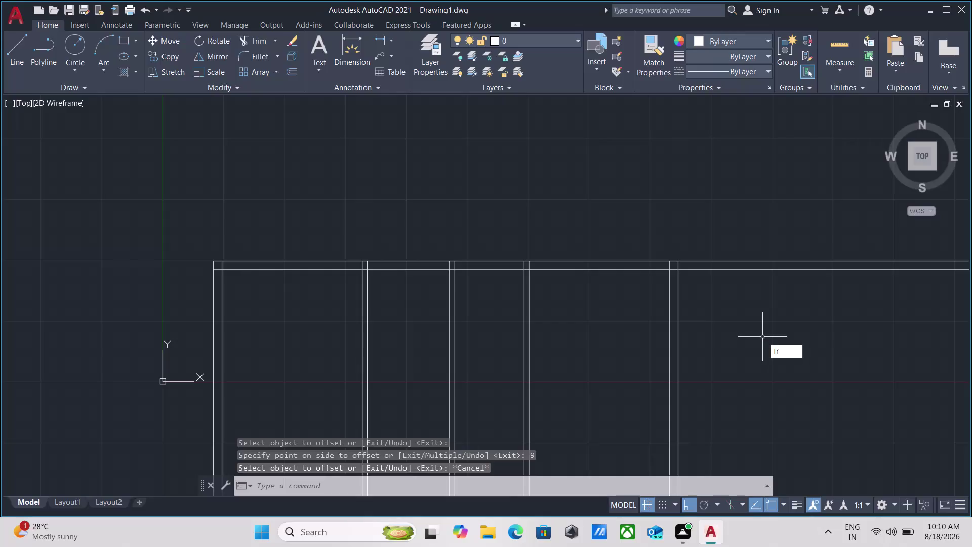
Finish the fence trim and pan to bring the whole plan into view.
key(Return)
click(769, 316)
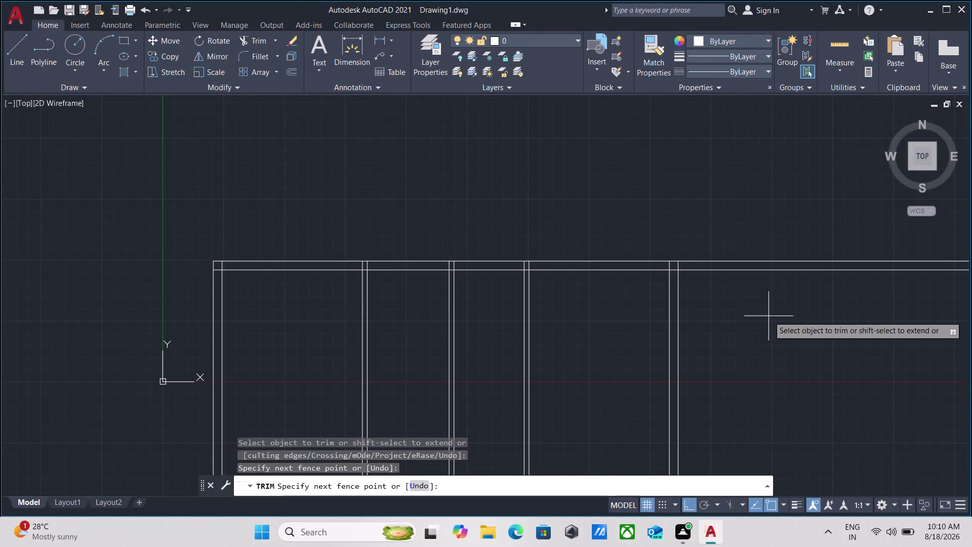
click(722, 194)
key(Escape)
scroll(up, 3)
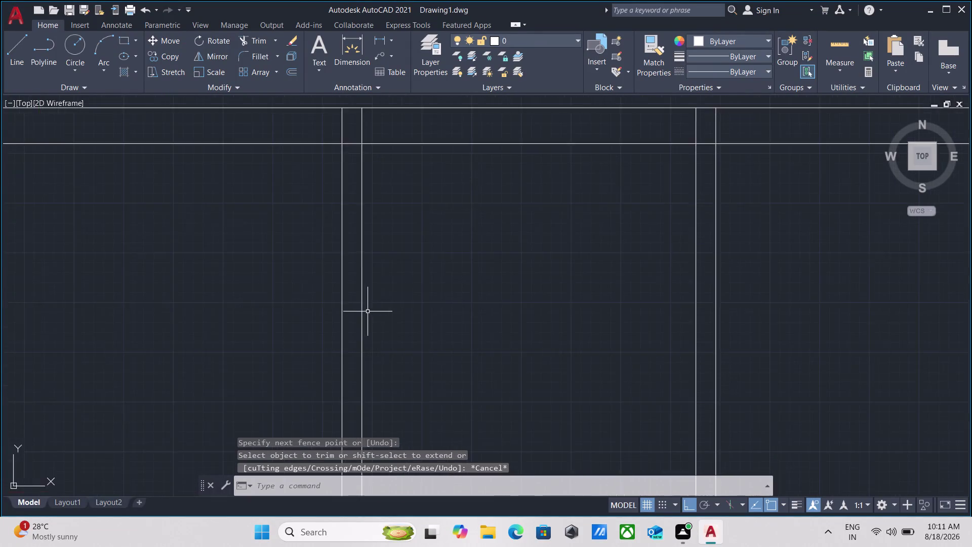
scroll(up, 3)
middle_drag(382, 299, 419, 366)
scroll(down, 3)
scroll(down, 3)
middle_click(427, 366)
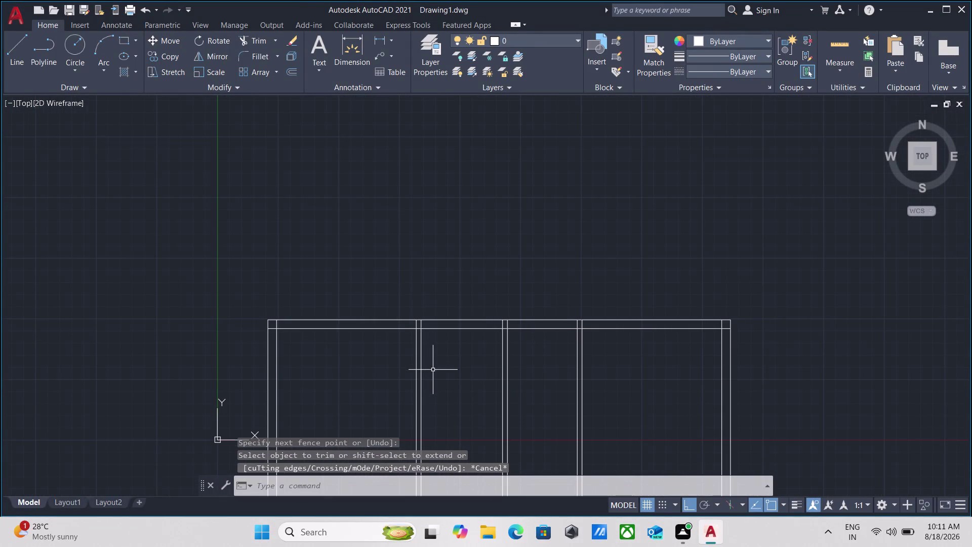
middle_drag(365, 367, 433, 377)
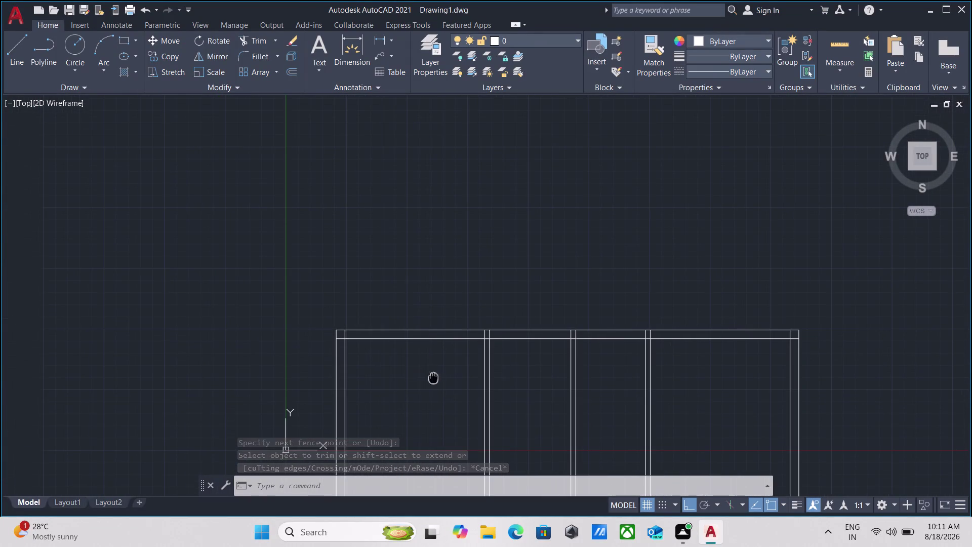
Start OFFSET with a distance from two points and pick the top inner wall line.
click(439, 354)
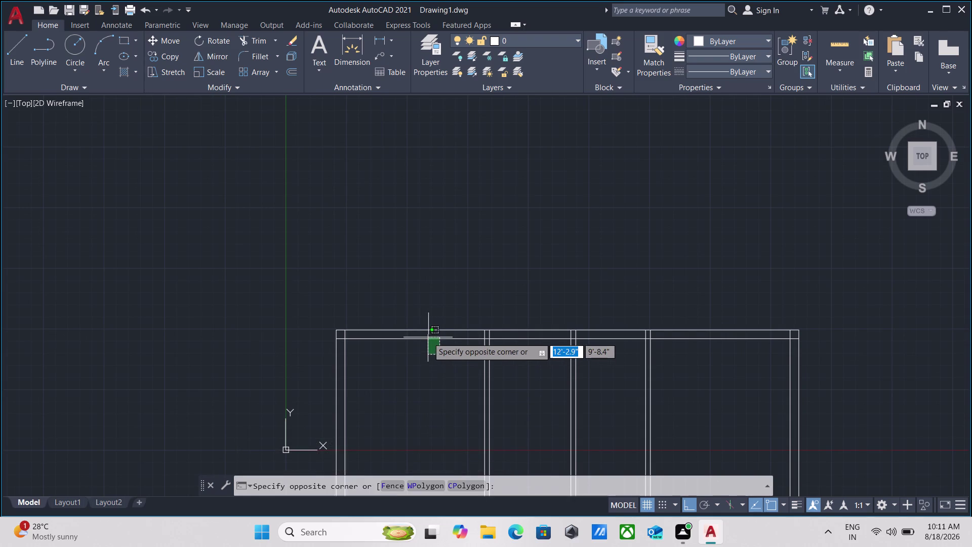
click(427, 335)
key(o)
key(Return)
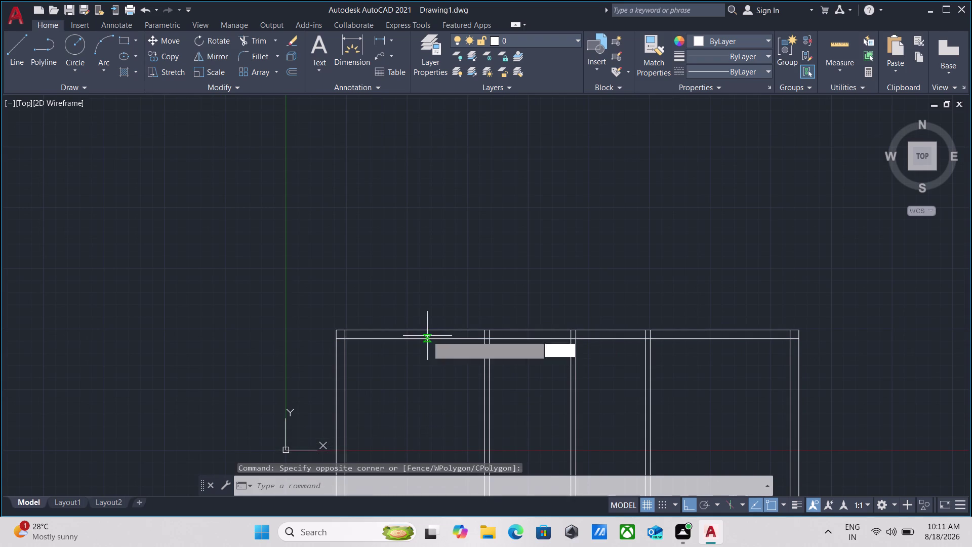
click(429, 341)
click(428, 394)
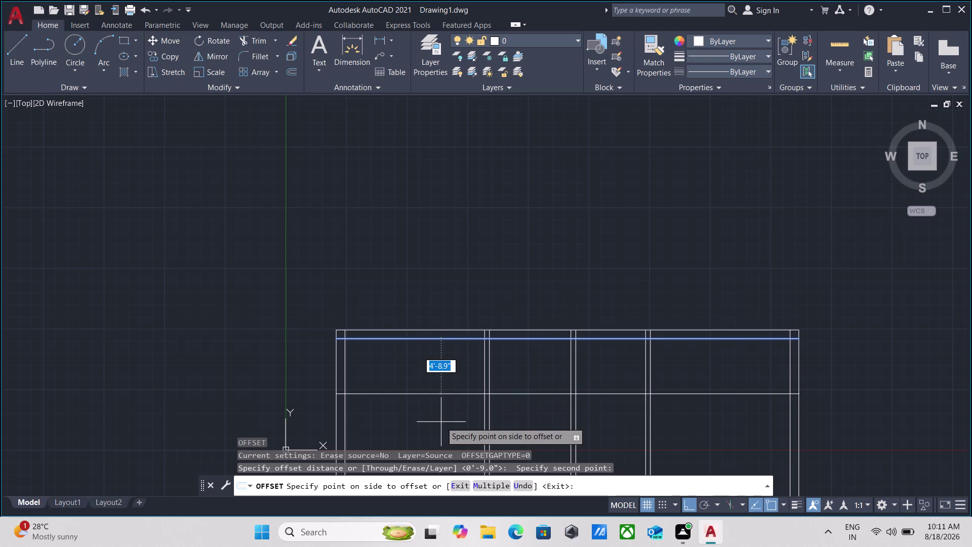
Copy the top wall line 10' downward as the first cross-wall line.
key(1)
text(0')
key(Return)
scroll(down, 3)
middle_drag(444, 400, 436, 278)
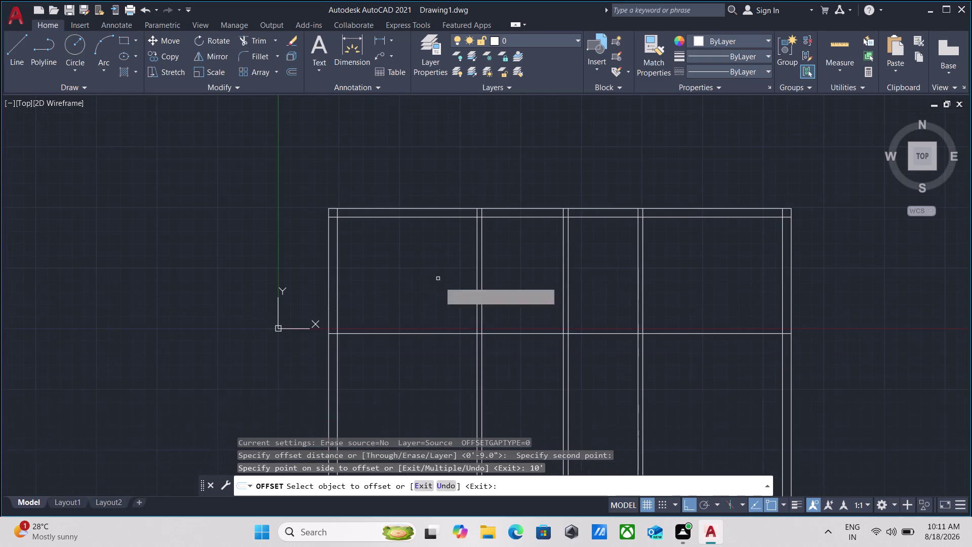
Offset the new cross-wall line by 5 to form its second face.
click(439, 334)
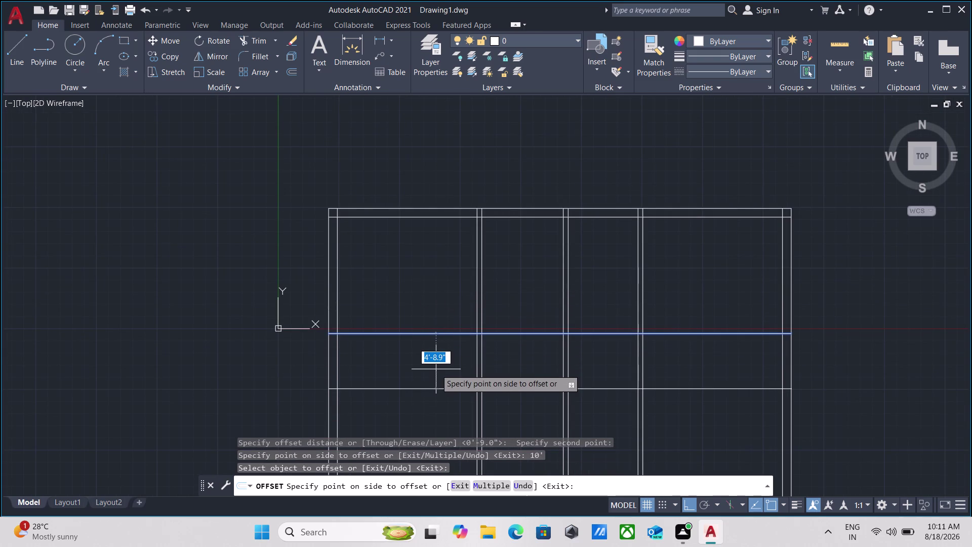
key(5)
key(Return)
scroll(up, 3)
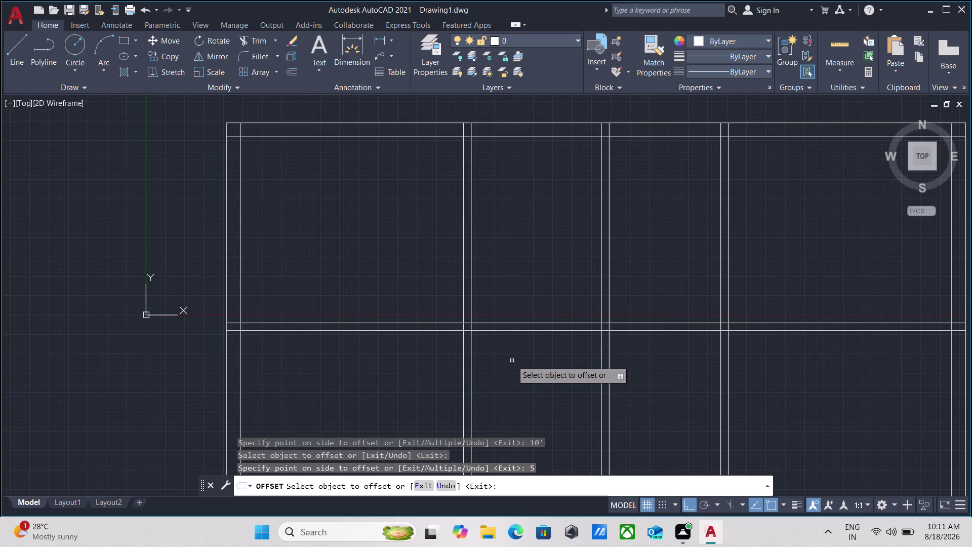
scroll(down, 3)
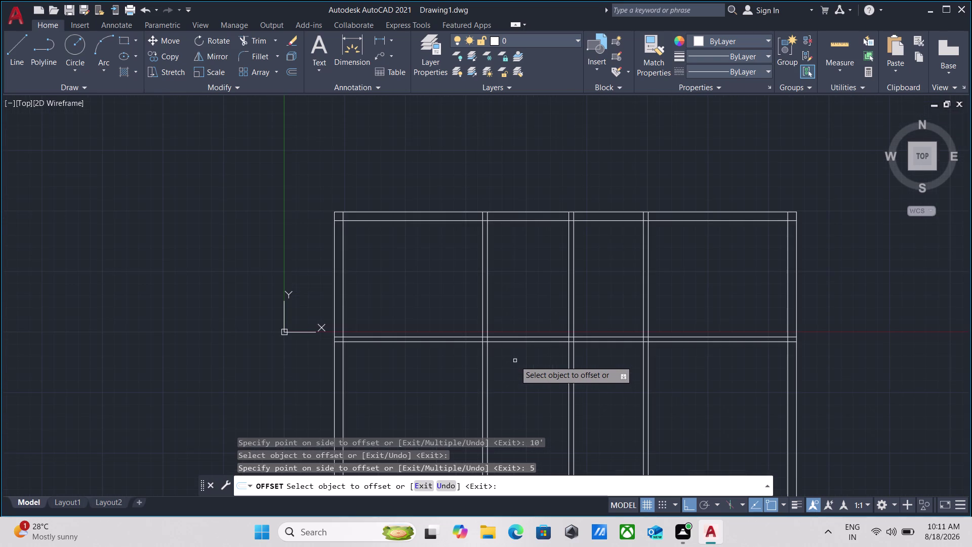
middle_drag(515, 360, 470, 348)
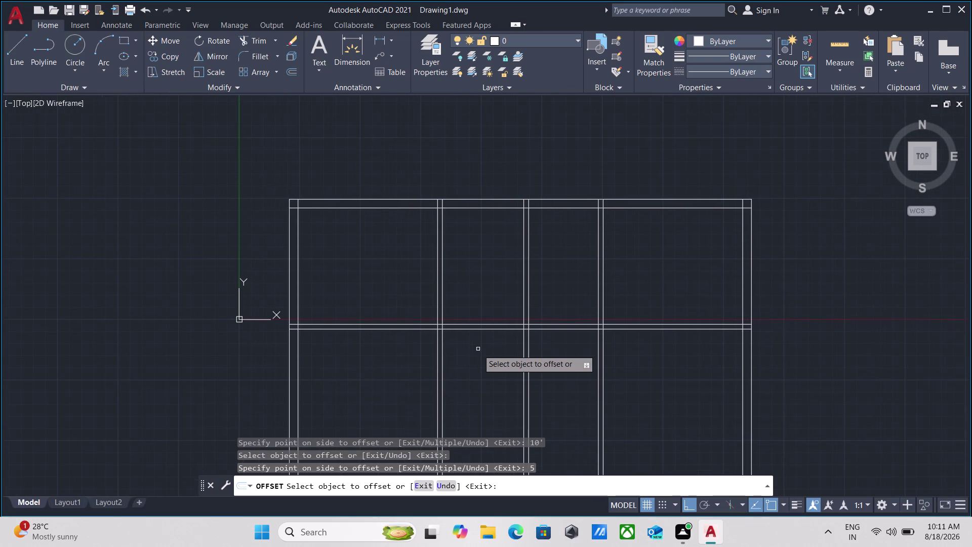
scroll(up, 3)
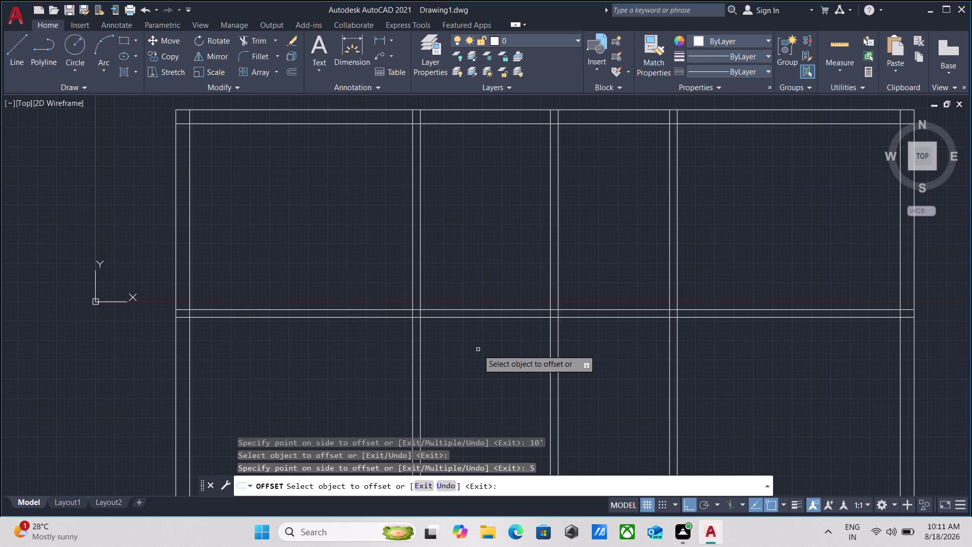
scroll(down, 3)
scroll(up, 3)
middle_click(478, 350)
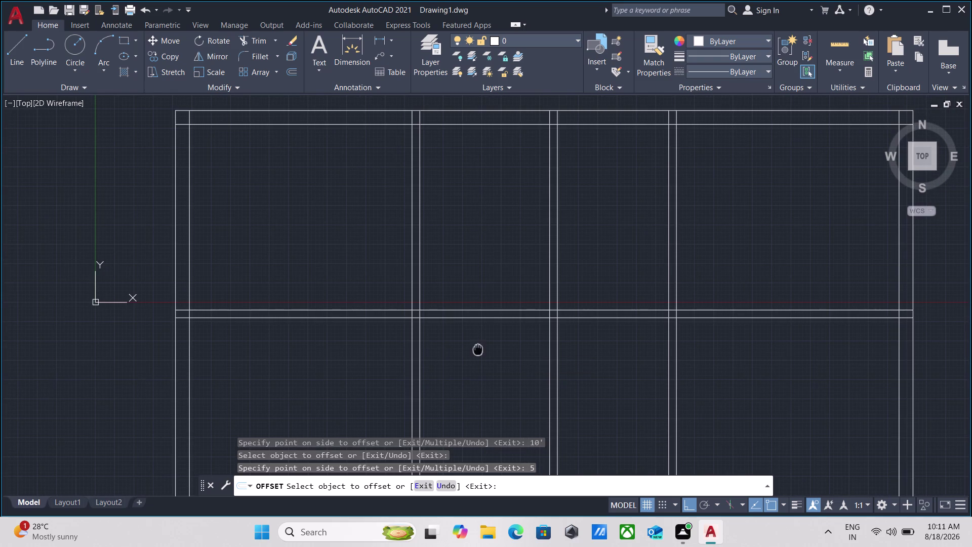
scroll(down, 3)
key(Escape)
Fence-trim the cross-wall lines out of the middle bay with TR.
middle_drag(478, 348, 453, 368)
scroll(up, 3)
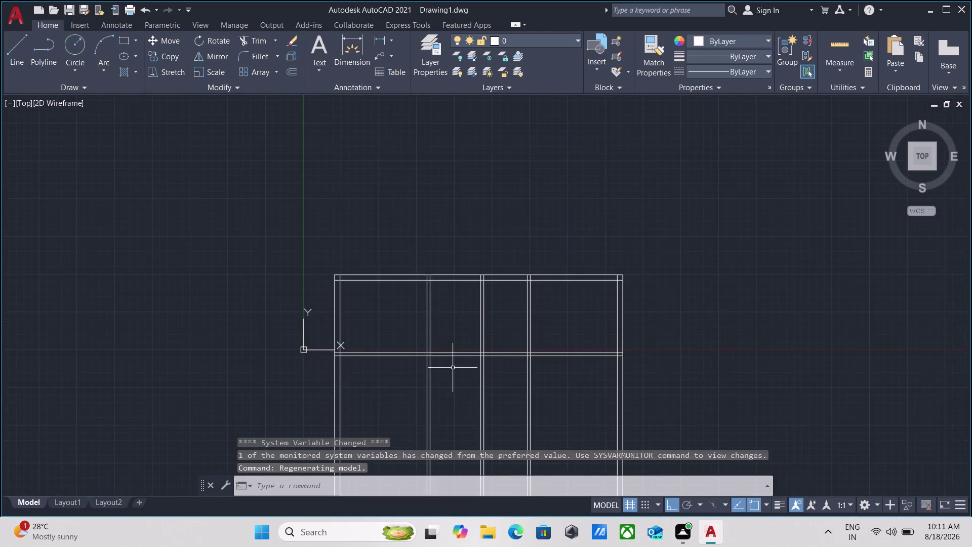
scroll(up, 3)
middle_drag(453, 367, 447, 351)
text(tr)
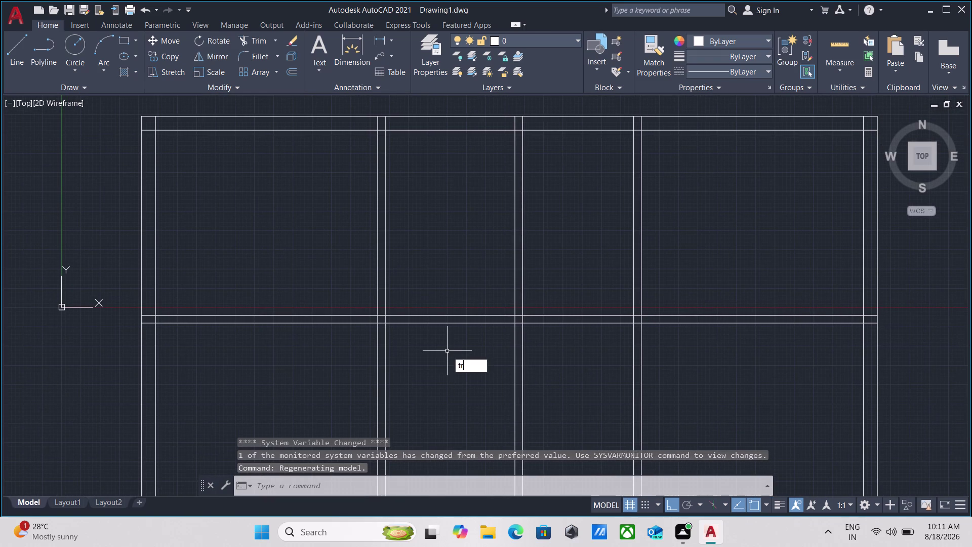
key(Return)
click(447, 351)
click(434, 265)
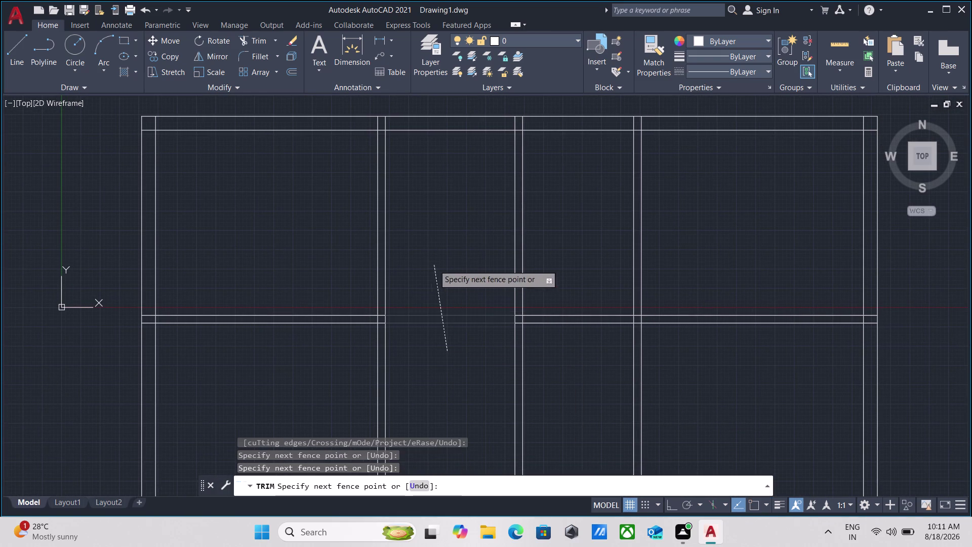
key(Escape)
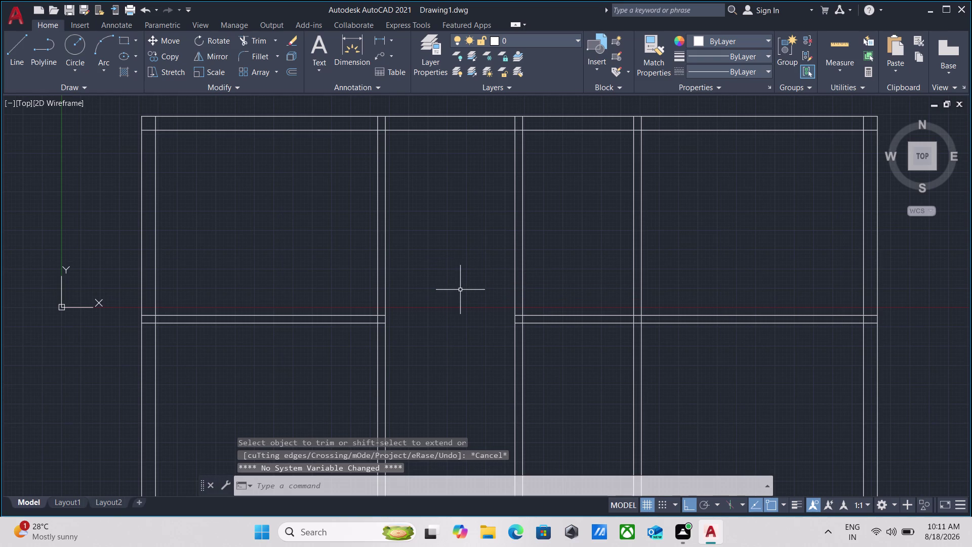
Select the right cross-wall segment and view its right-click options.
middle_drag(461, 289, 459, 308)
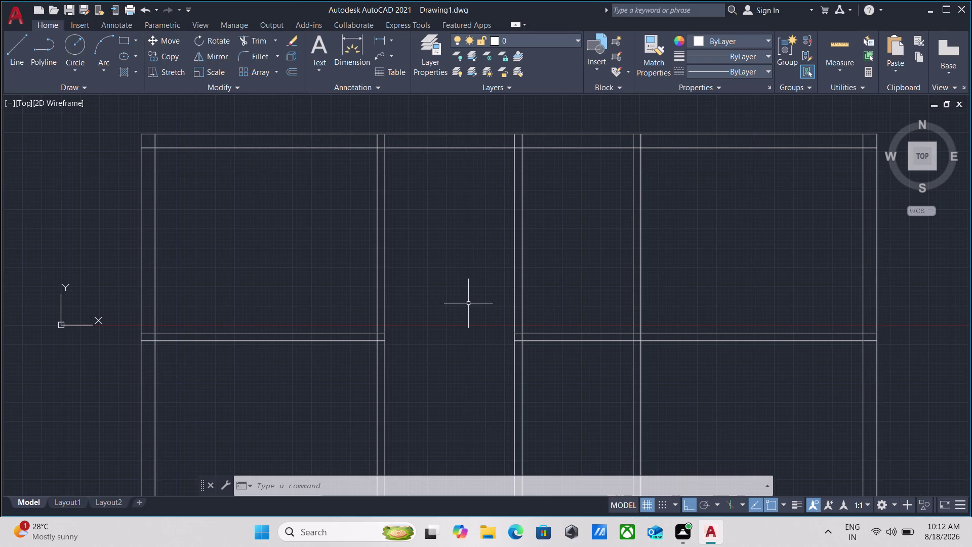
middle_drag(474, 303, 476, 315)
drag(609, 379, 603, 374)
click(575, 301)
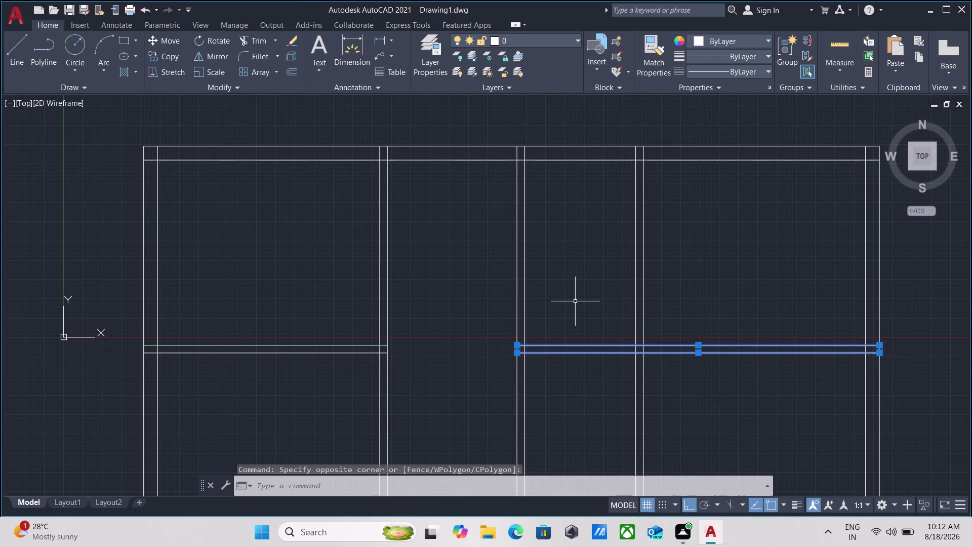
right_click(575, 301)
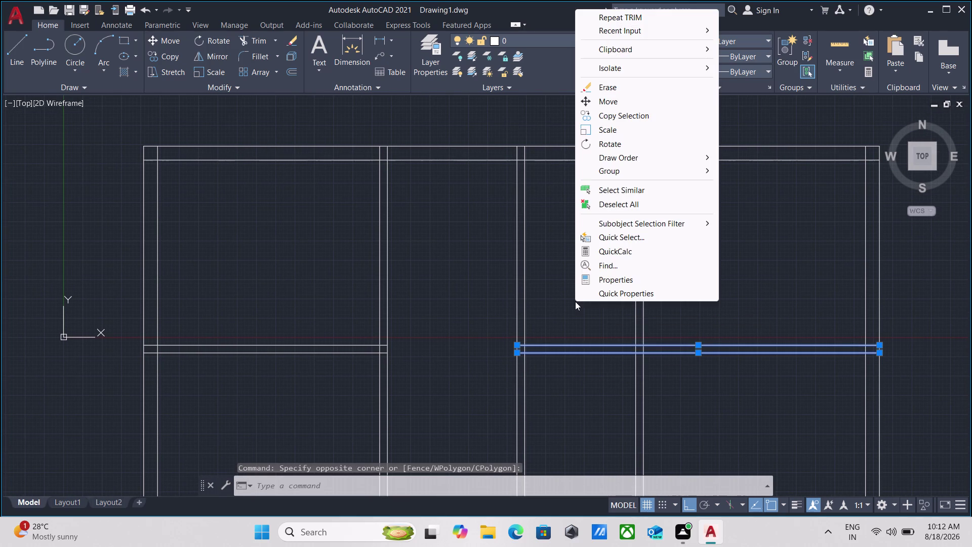
key(Escape)
scroll(up, 3)
key(Escape)
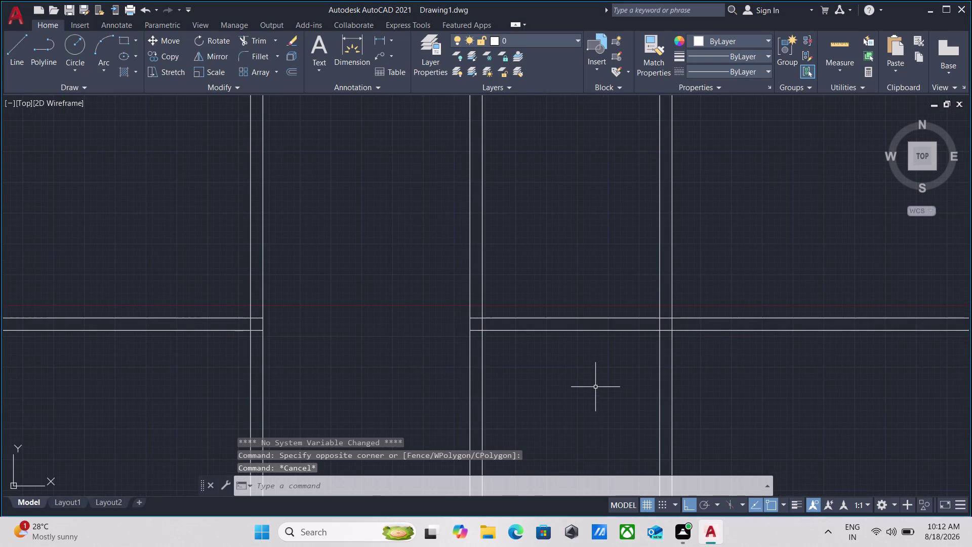
Fence-trim lines across the right portion of the cross wall.
text(tr)
key(Return)
click(596, 371)
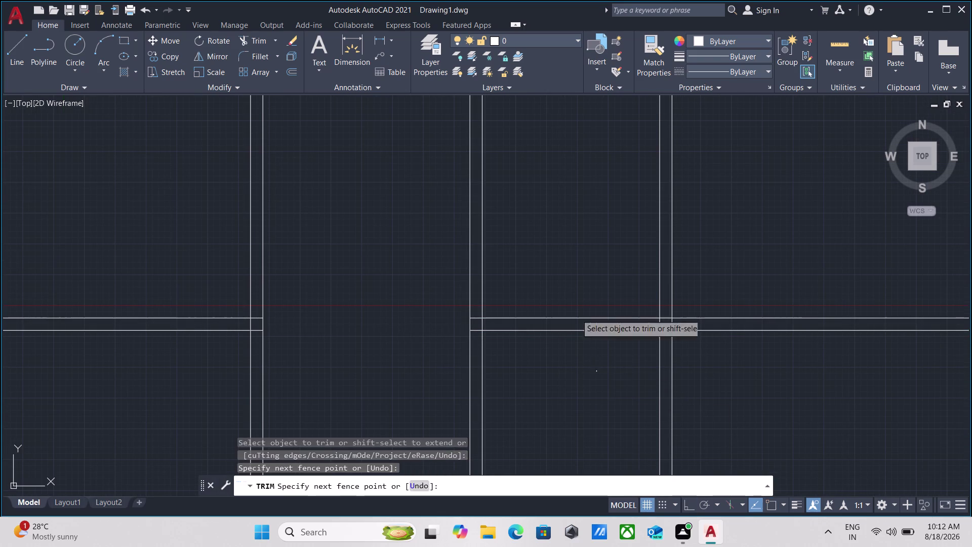
click(569, 254)
key(Escape)
Trim the leftover vertical lines at the cross-wall junction, then view the full plan.
scroll(up, 3)
middle_drag(493, 341, 539, 347)
text(tr)
key(Return)
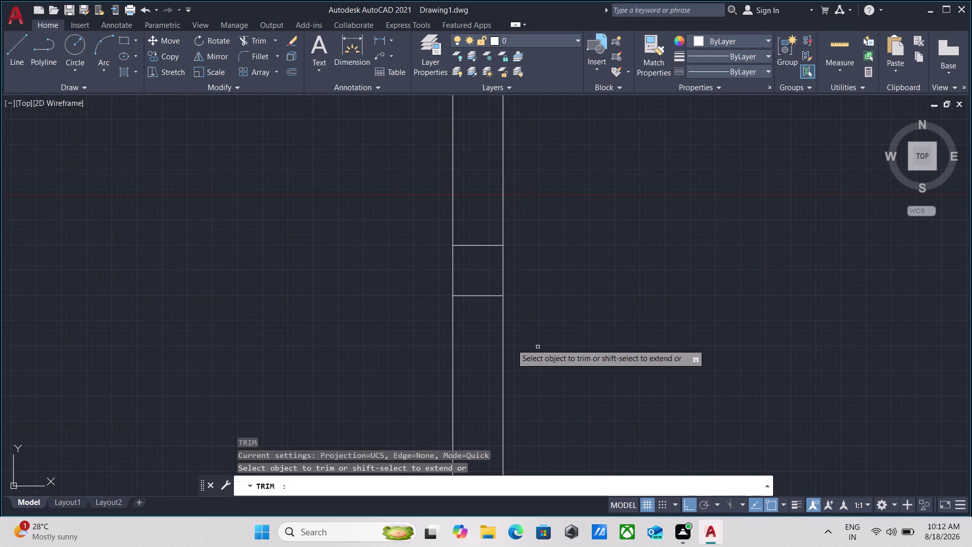
click(479, 299)
click(472, 212)
key(Escape)
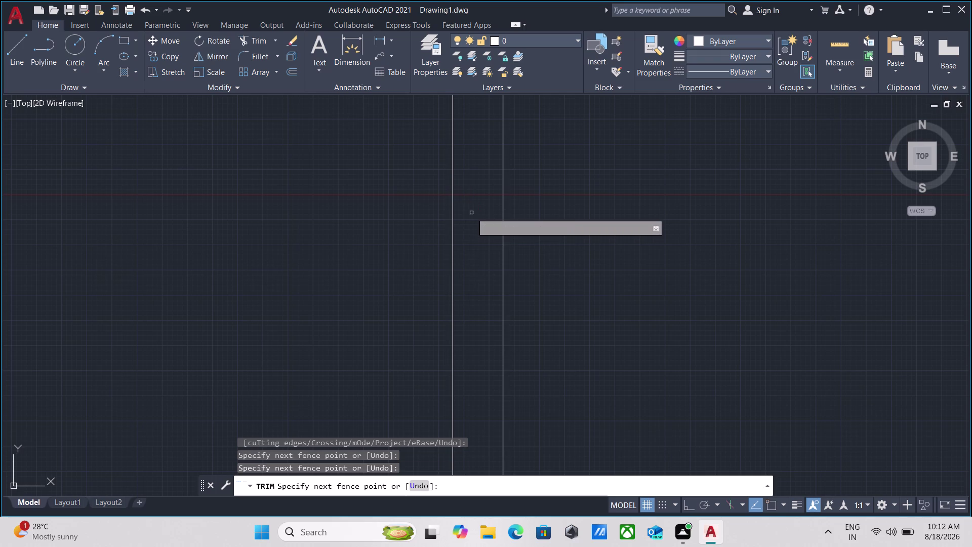
scroll(down, 3)
scroll(down, 3)
middle_drag(294, 250, 309, 308)
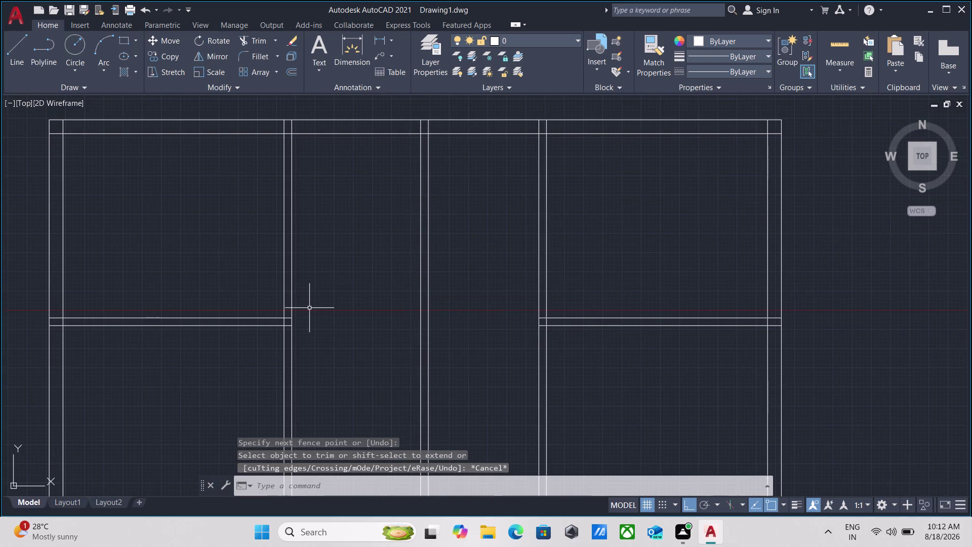
key(l)
key(Return)
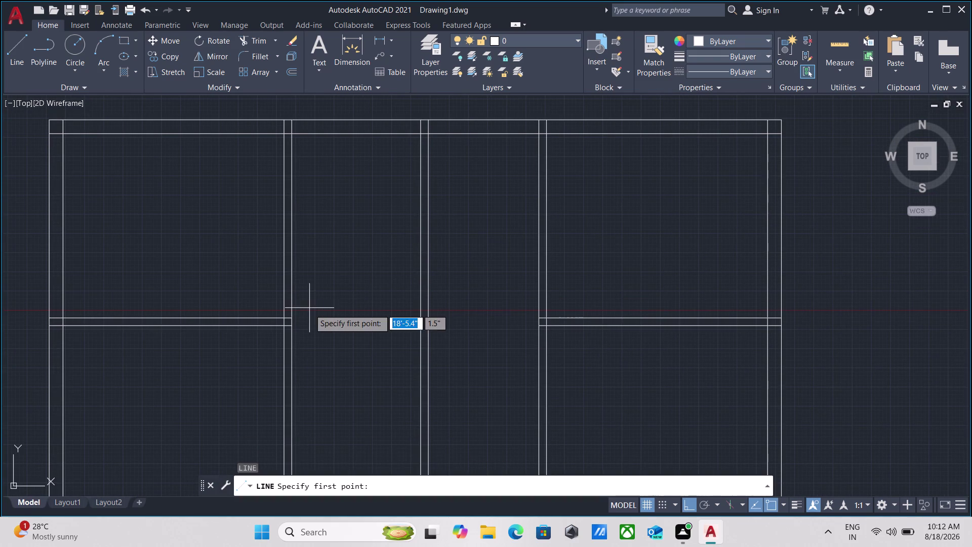
Draw a 3' step line from the left wall corner into the stairwell.
scroll(up, 3)
click(276, 320)
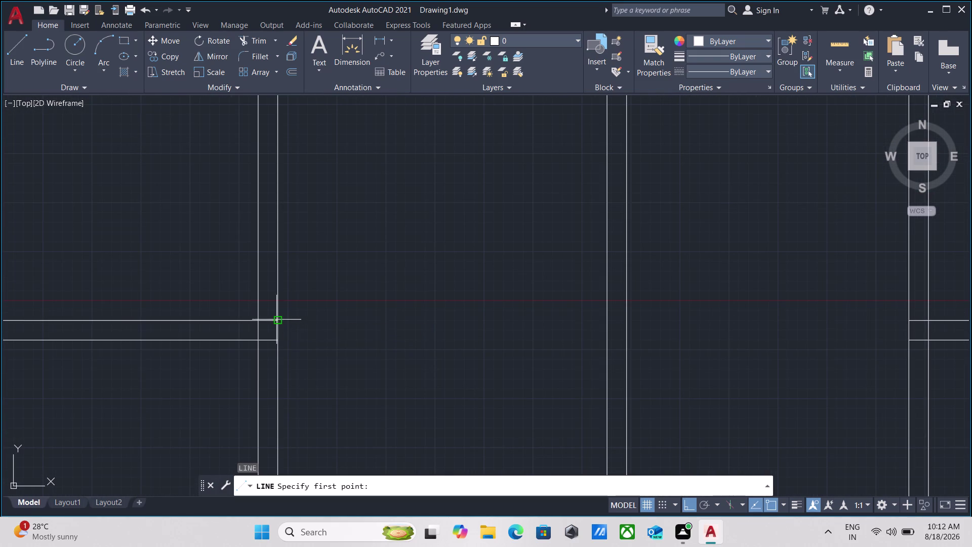
key(3)
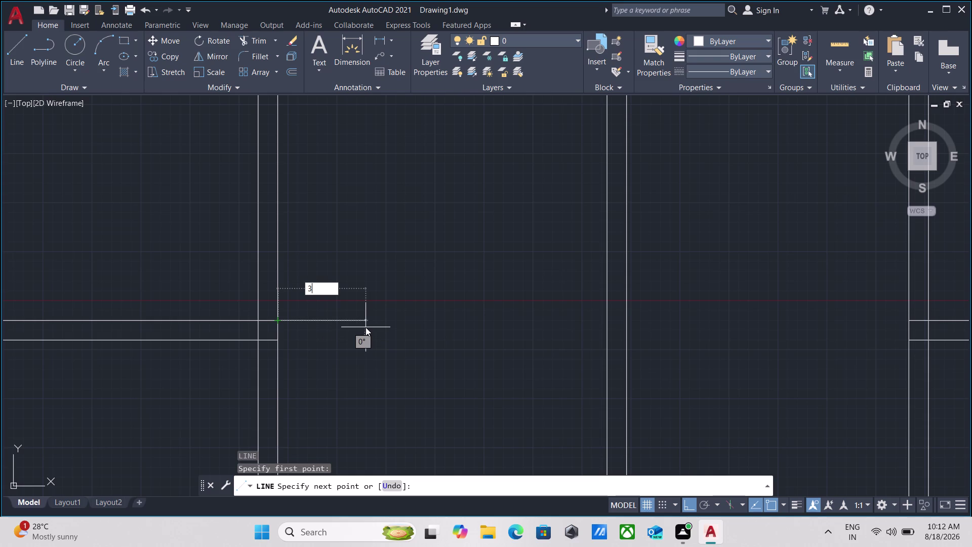
key(apostrophe)
key(Return)
key(Escape)
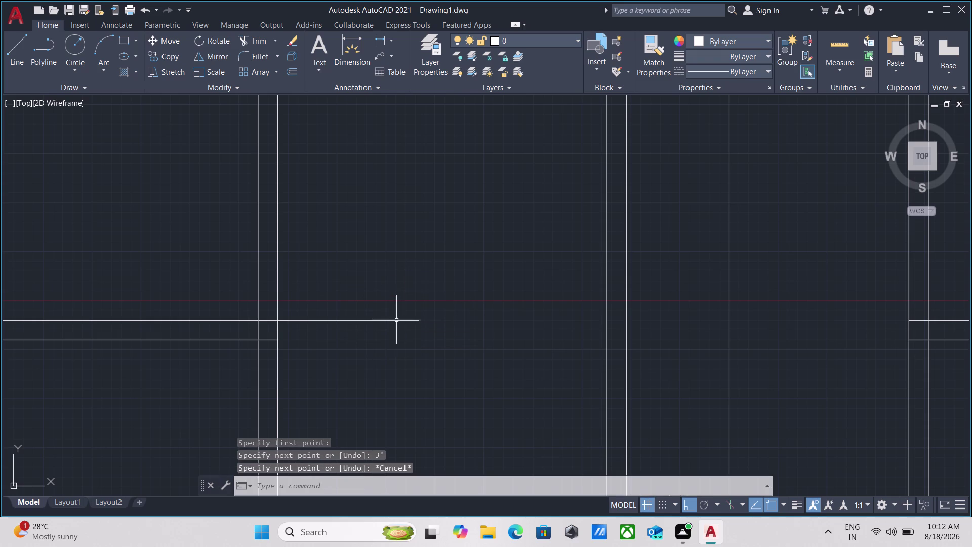
Draw a matching 3' step line from the right wall toward the gap.
key(l)
key(Return)
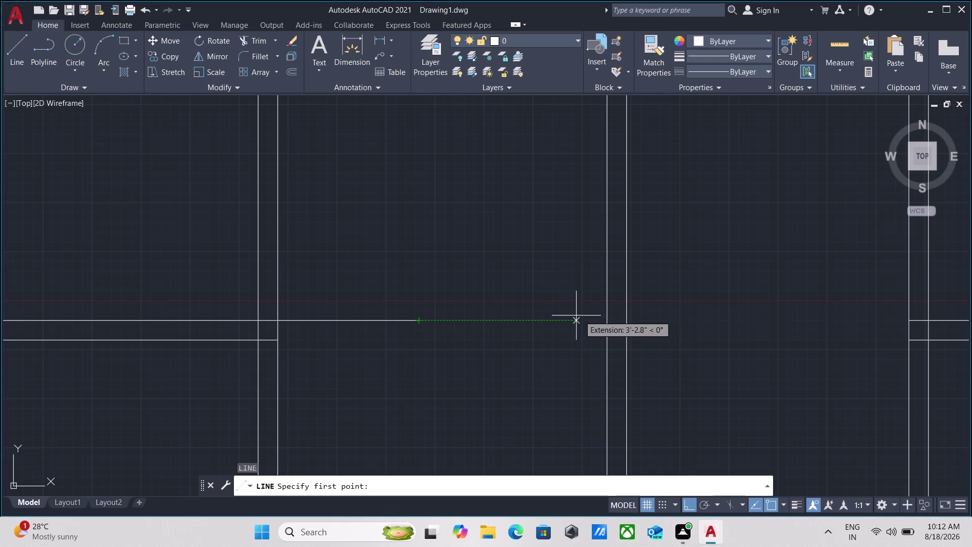
click(609, 321)
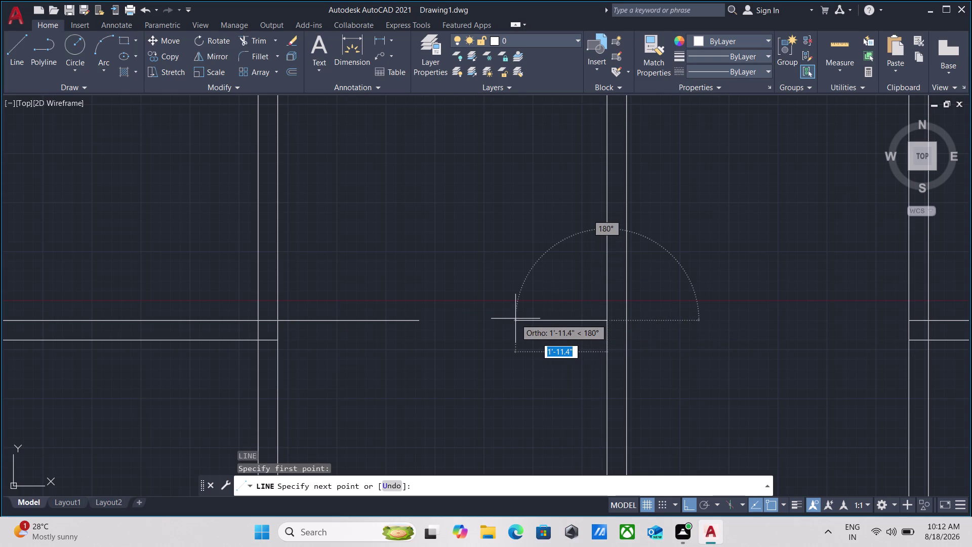
text(3')
key(Return)
key(Escape)
scroll(down, 3)
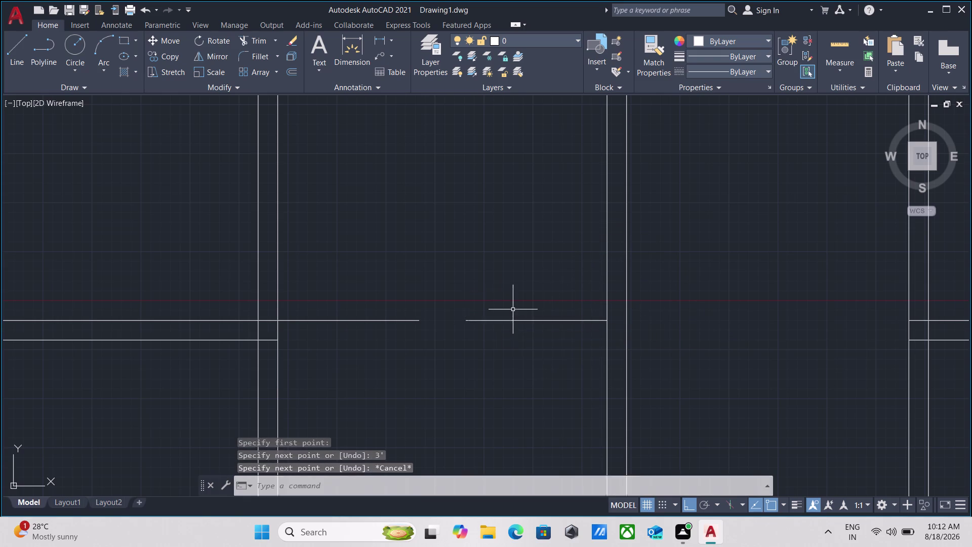
scroll(down, 3)
middle_drag(489, 334, 484, 363)
drag(504, 363, 501, 359)
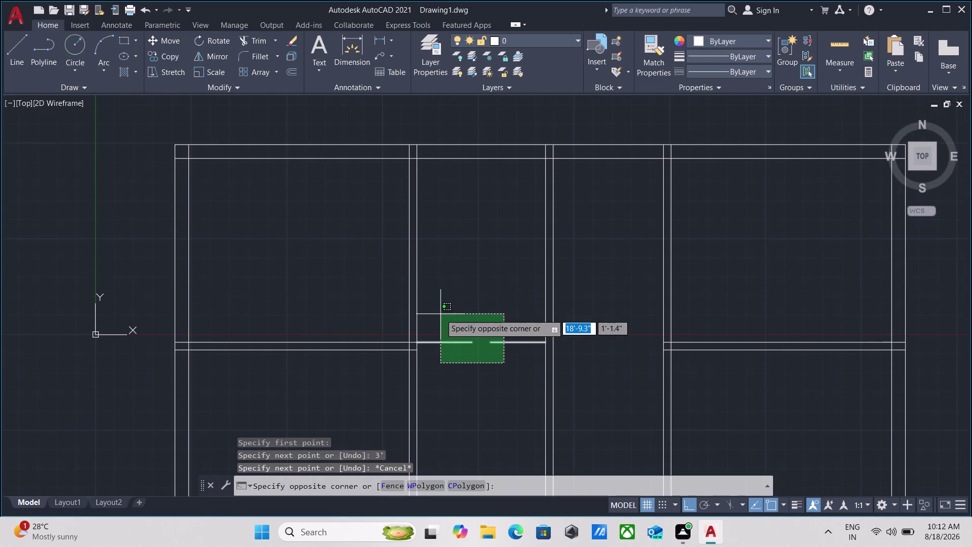
Copy the two step lines as an array of 10 items at 10" spacing.
click(441, 314)
text(co)
key(Return)
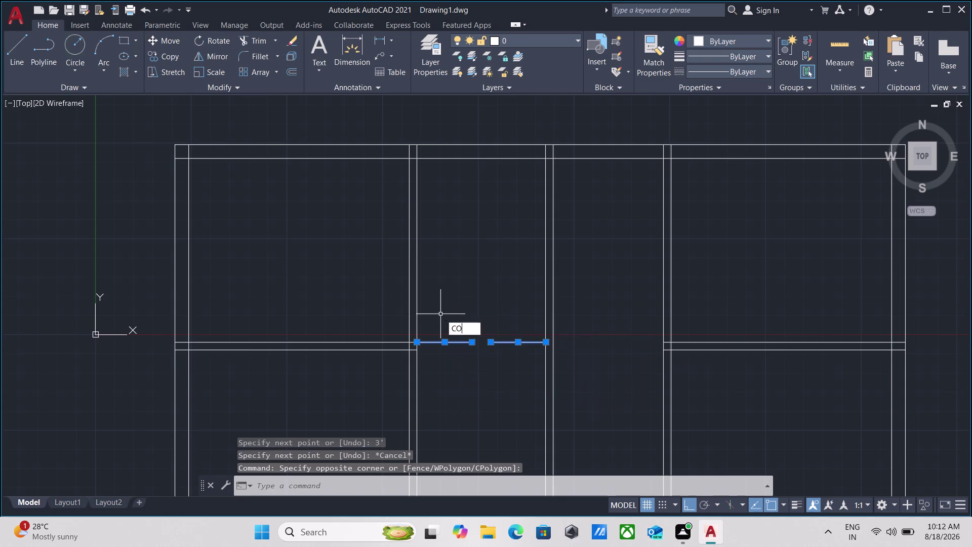
click(444, 343)
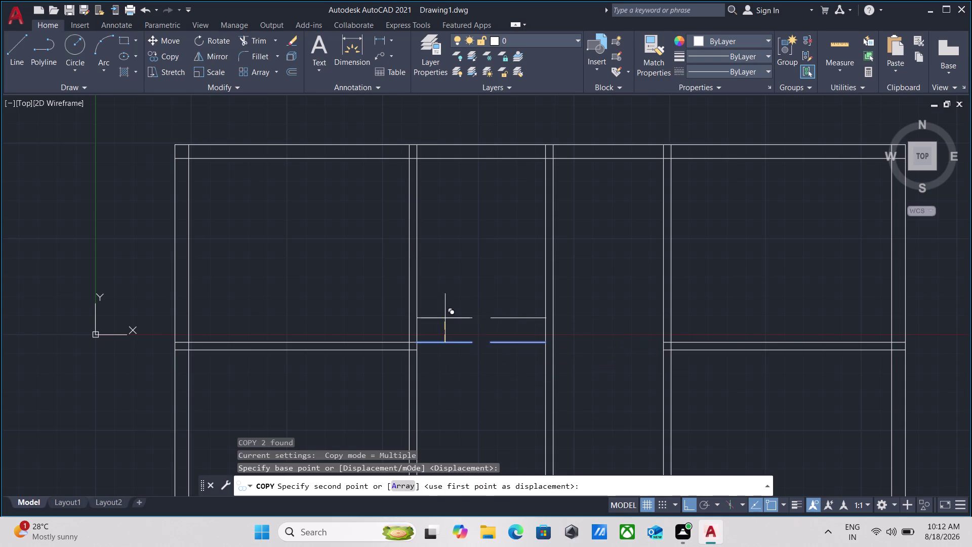
key(a)
key(Return)
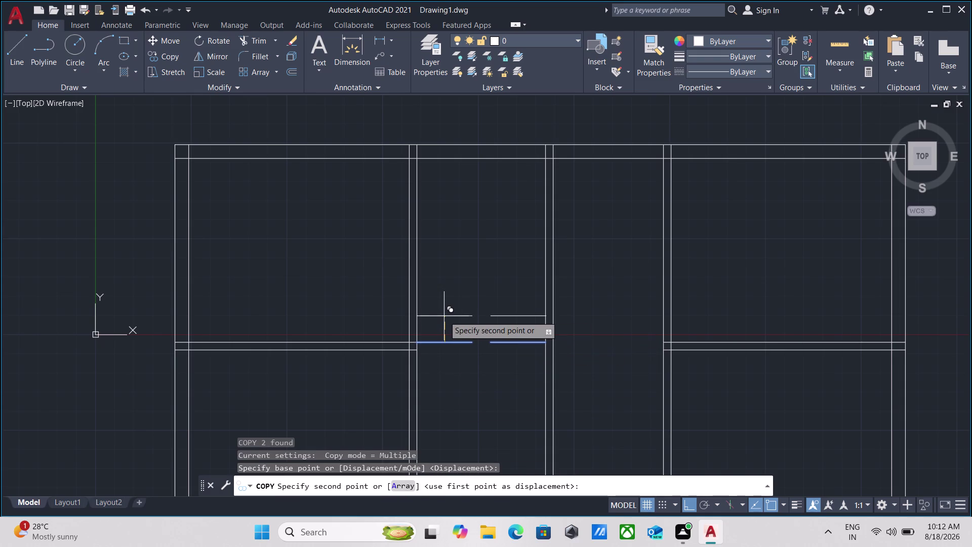
text(10)
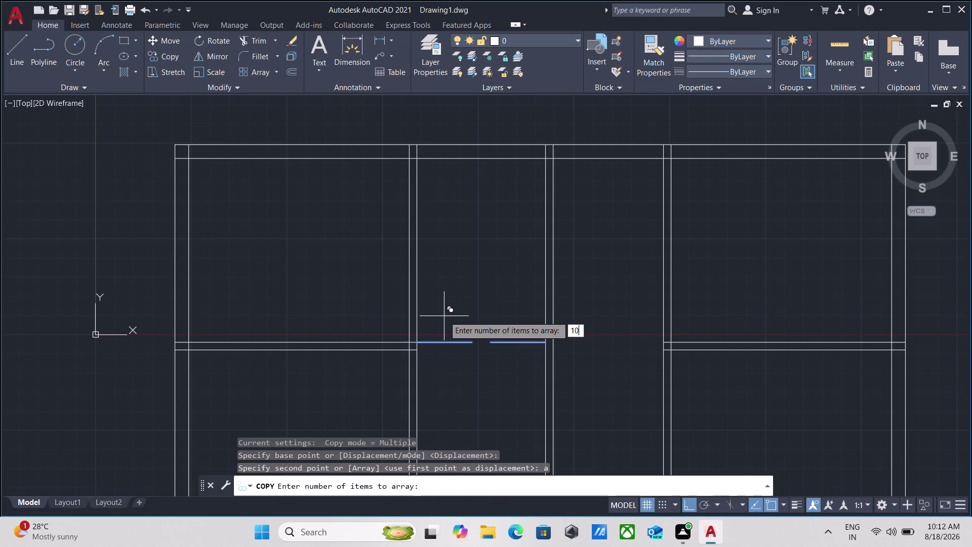
key(Return)
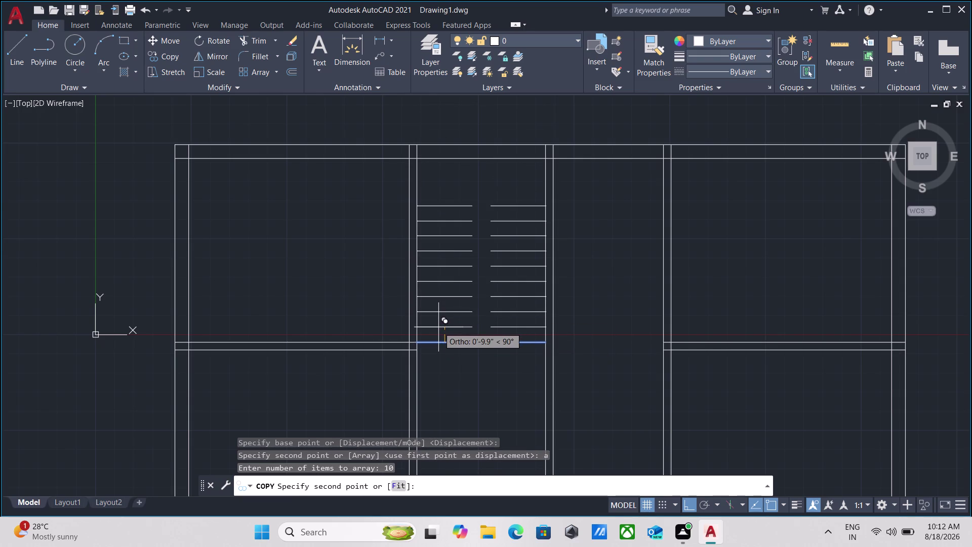
text(10)
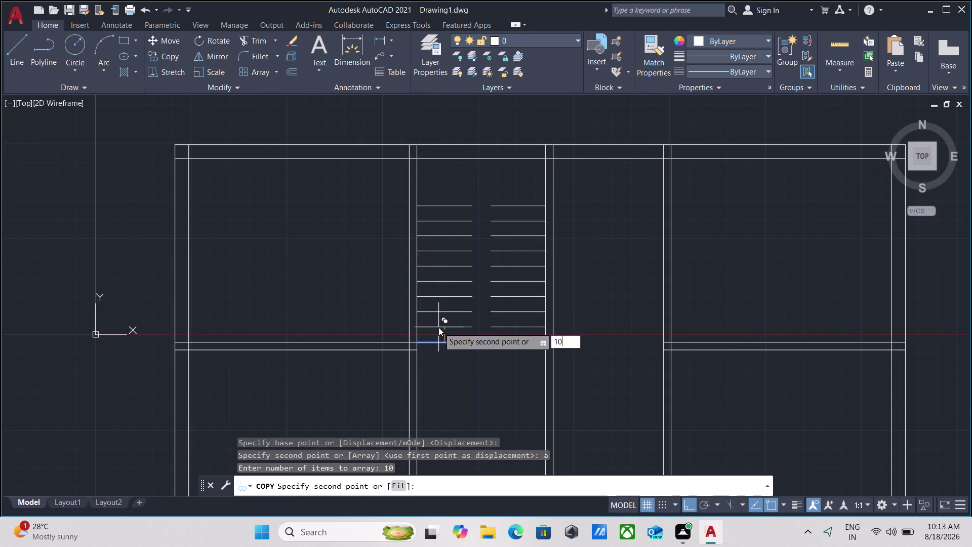
key(shift+quotedbl)
key(Return)
key(Escape)
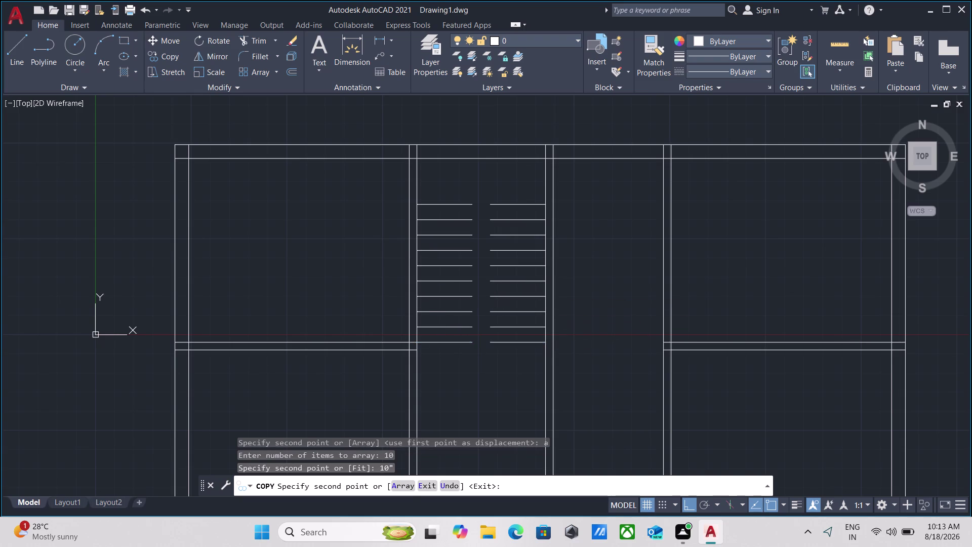
Outline the narrow rectangular gap between the two stair flights with lines.
scroll(up, 3)
middle_drag(472, 247, 469, 252)
scroll(down, 3)
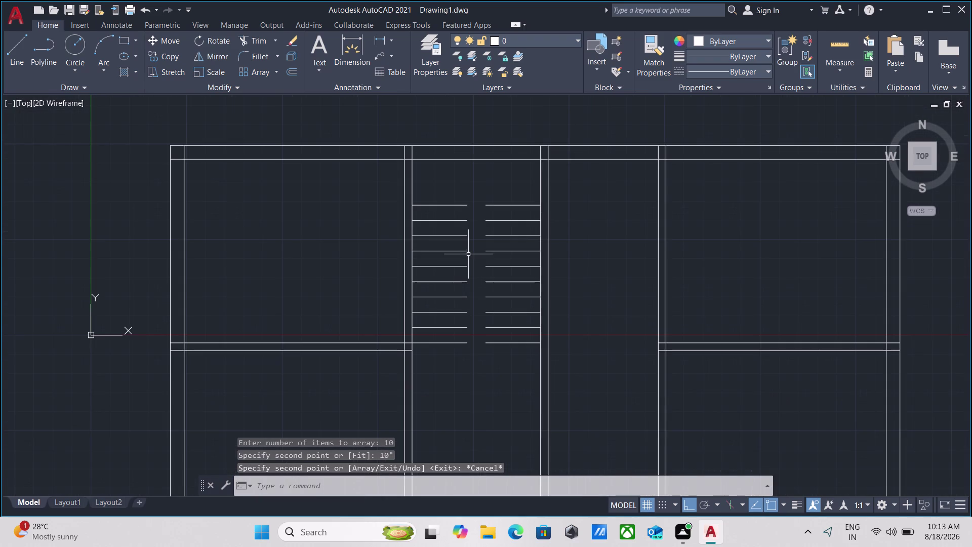
scroll(up, 3)
key(l)
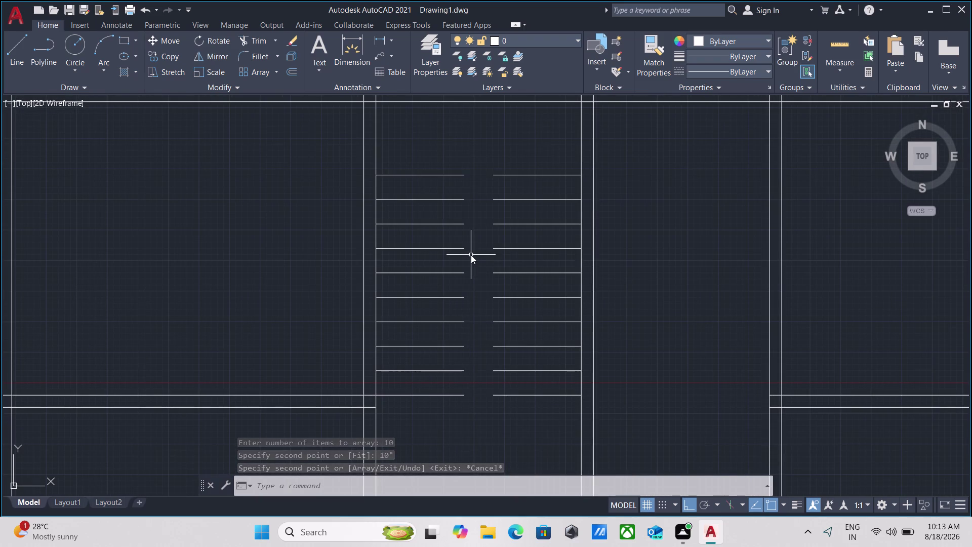
key(Return)
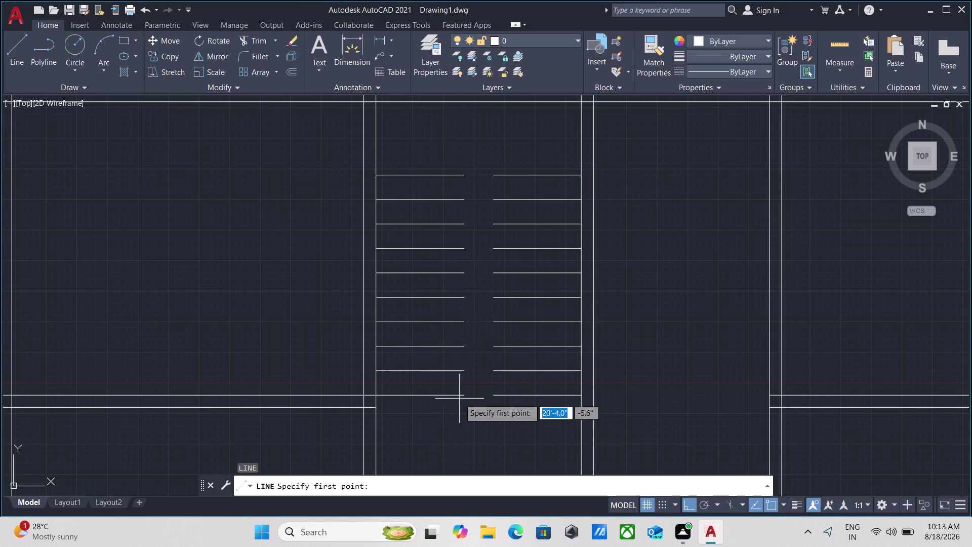
click(465, 399)
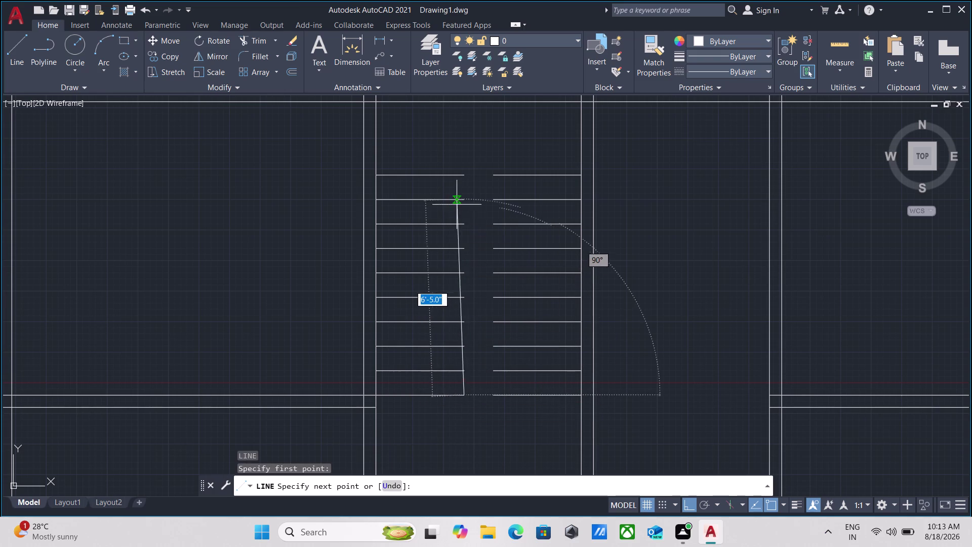
click(466, 174)
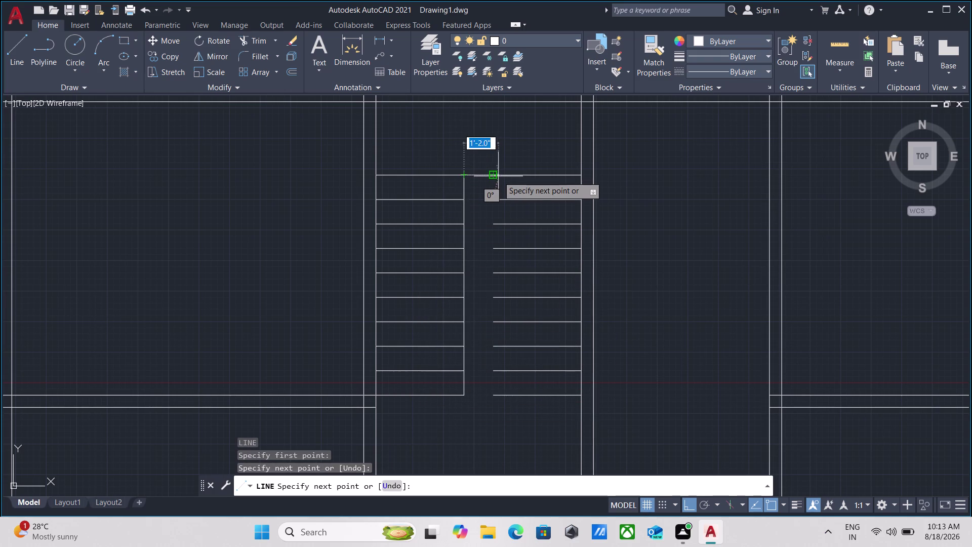
click(493, 177)
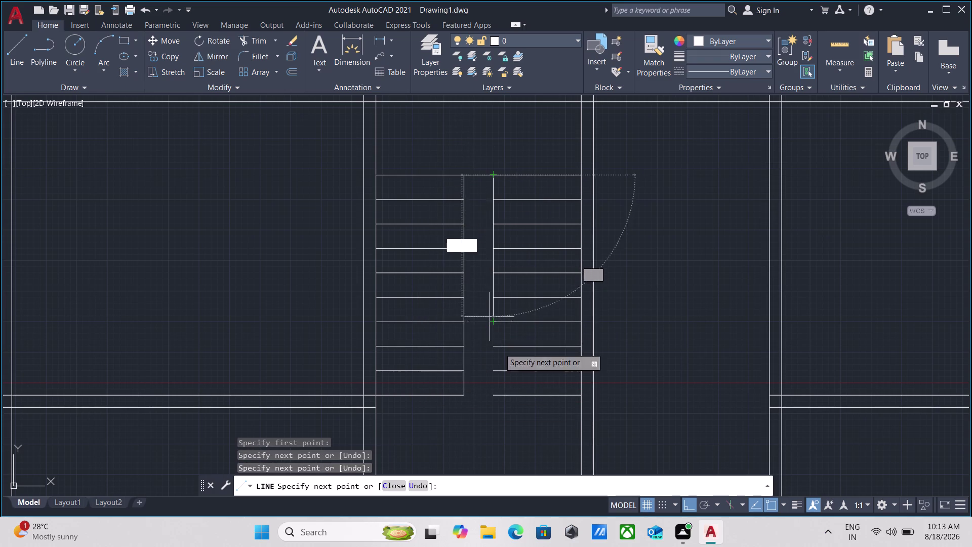
click(493, 397)
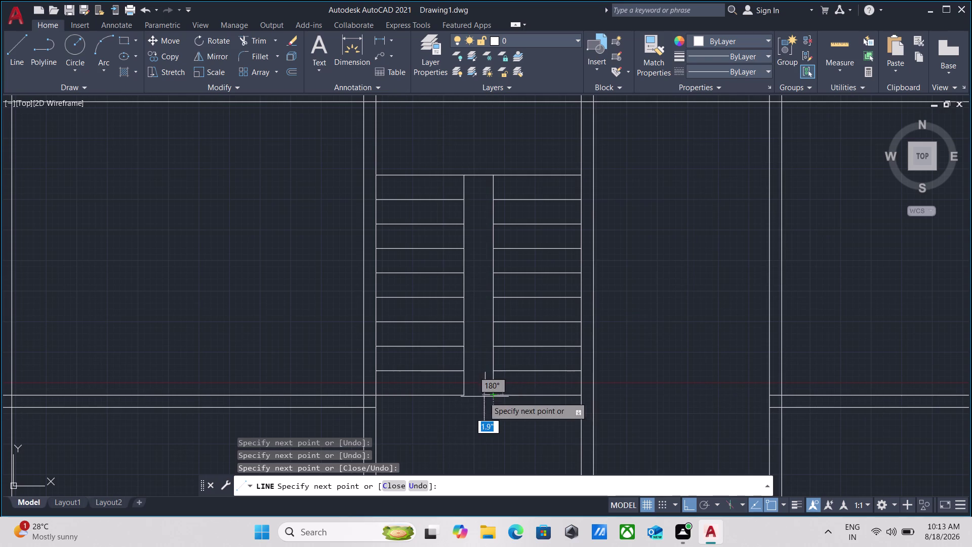
click(468, 396)
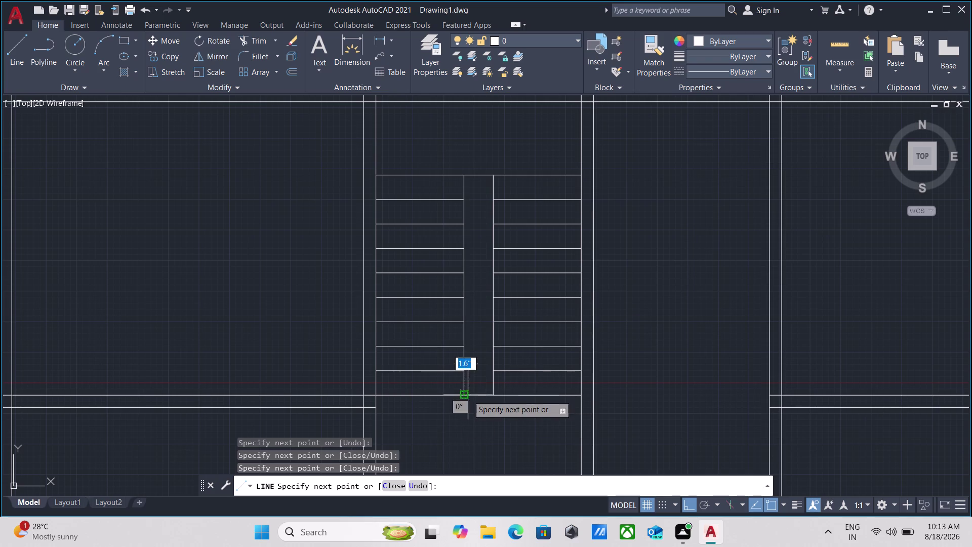
key(Escape)
scroll(down, 3)
scroll(down, 3)
middle_click(527, 363)
scroll(up, 3)
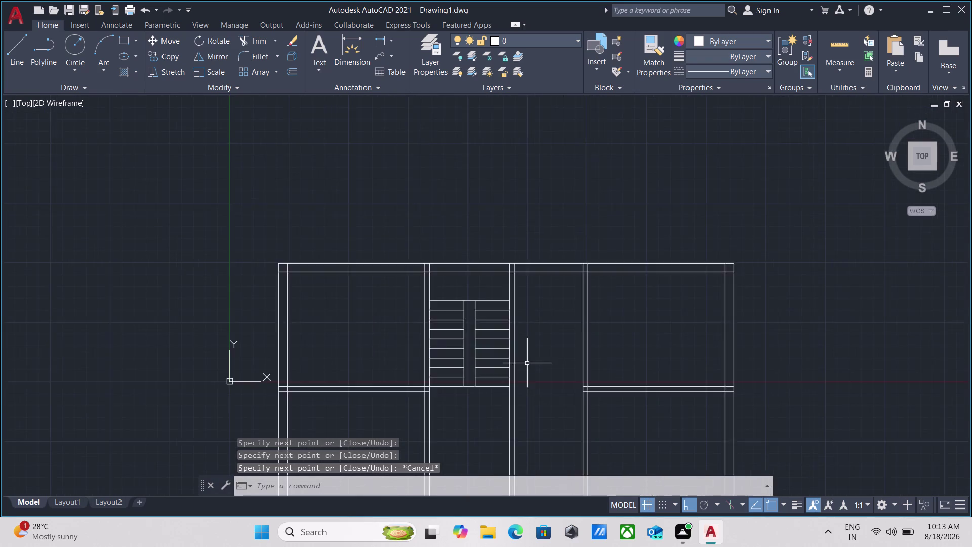
Trim the wall lines at the upper wall junction with a fence.
scroll(down, 3)
middle_drag(557, 356, 524, 353)
scroll(up, 3)
scroll(up, 3)
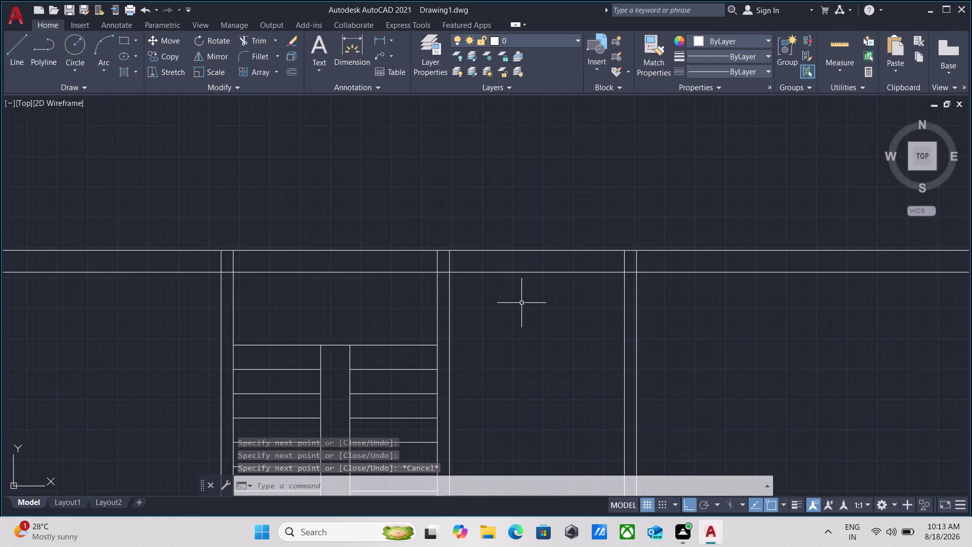
scroll(up, 3)
middle_drag(510, 291, 523, 322)
scroll(down, 3)
middle_click(524, 322)
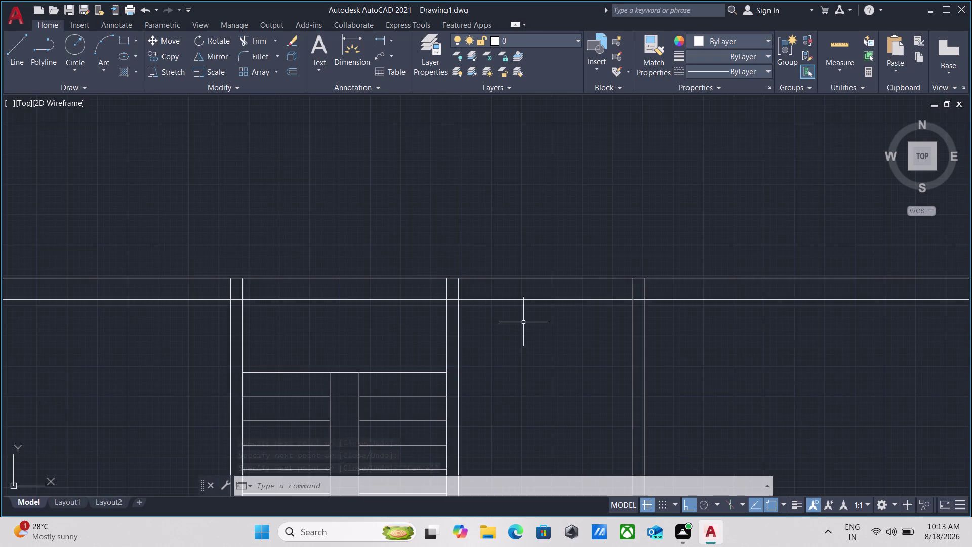
middle_drag(524, 322, 515, 302)
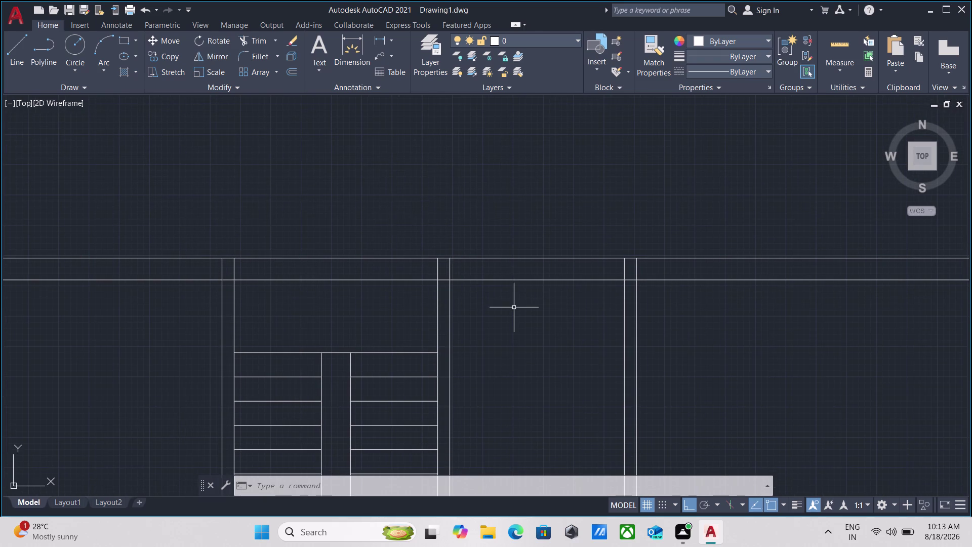
scroll(up, 3)
middle_drag(456, 311, 477, 319)
text(t)
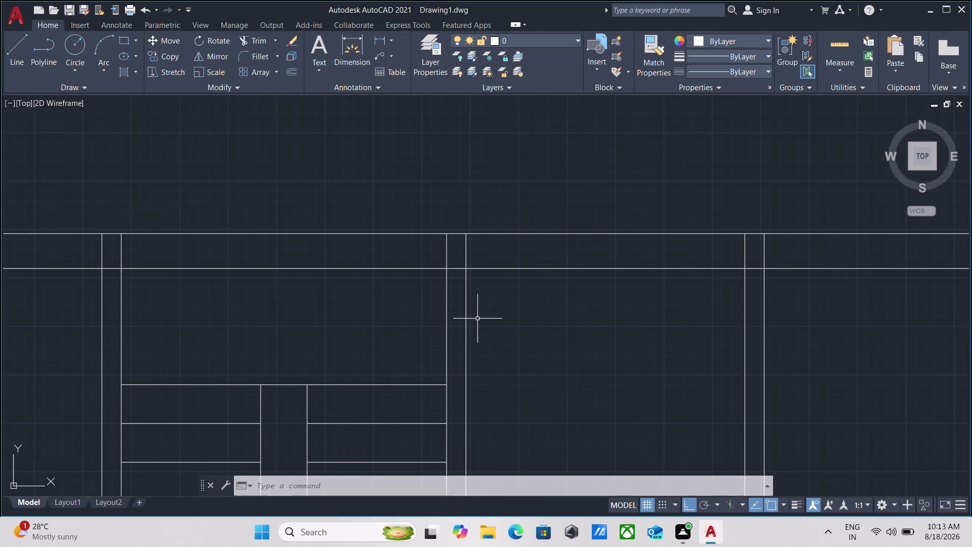
text(r)
key(Return)
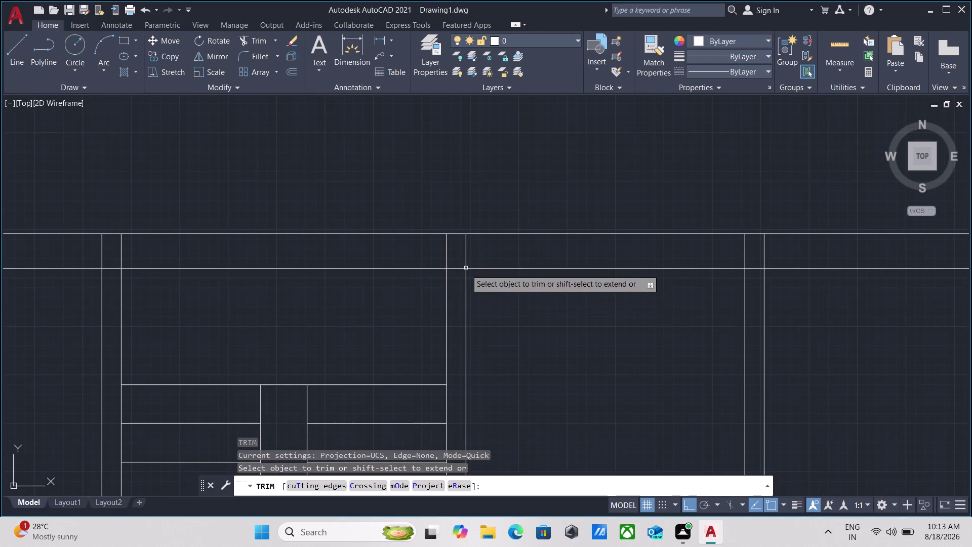
click(457, 258)
click(460, 292)
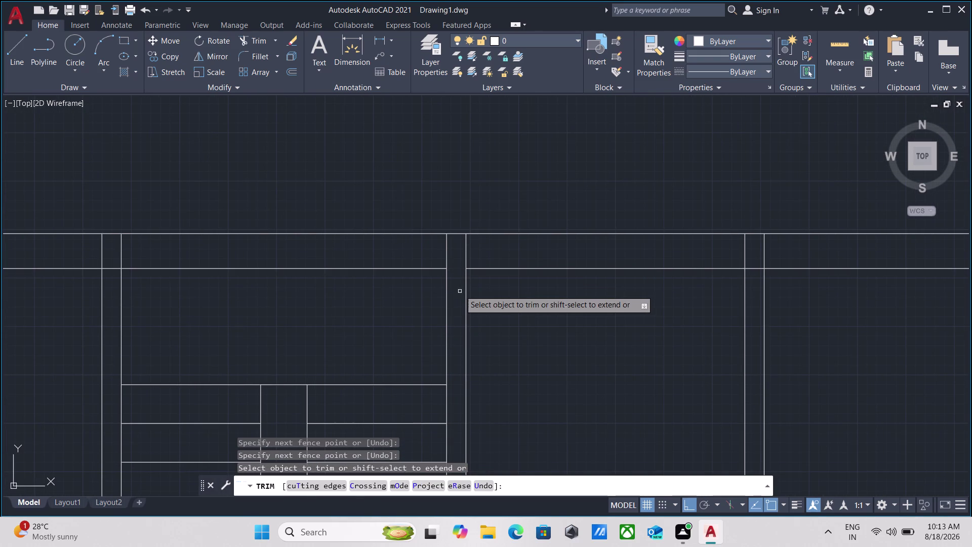
key(Escape)
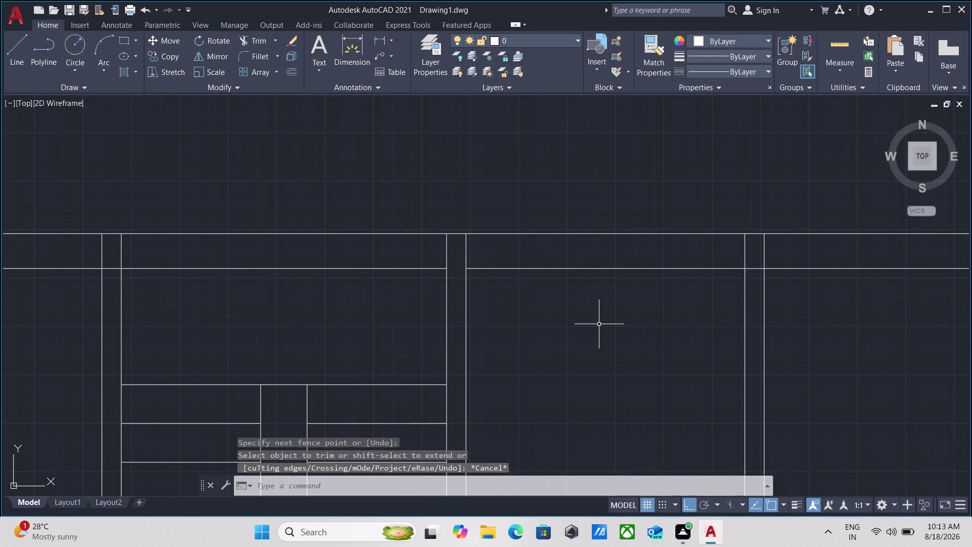
Trim the wall lines at the next wall junction to the right.
scroll(up, 3)
scroll(down, 3)
middle_drag(766, 286, 702, 284)
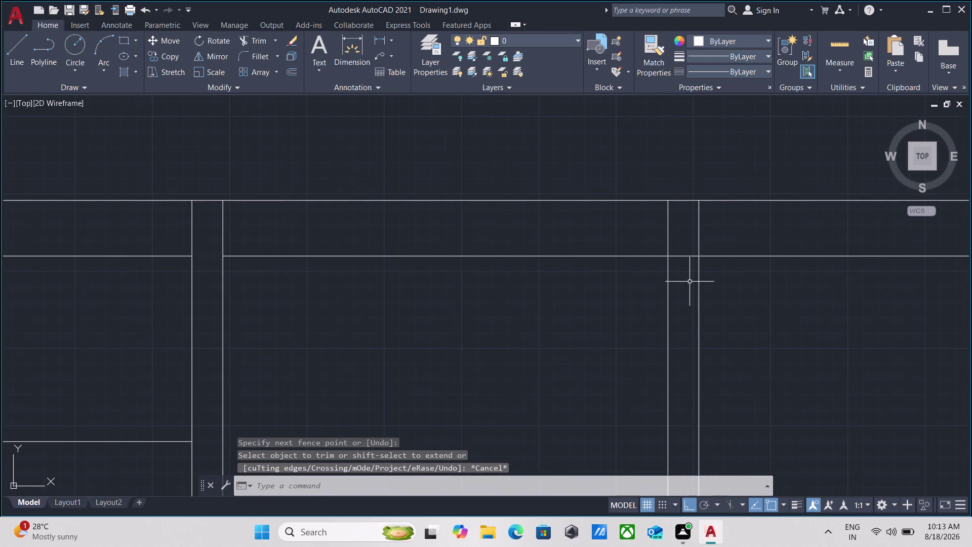
text(tr)
key(Return)
click(683, 274)
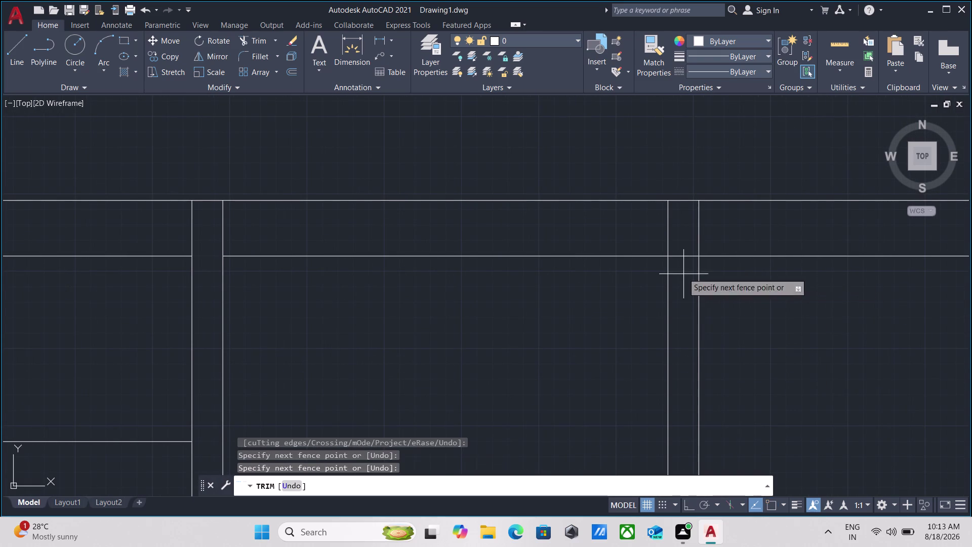
click(679, 241)
key(Escape)
Erase the vertical wall line near the upper wall junction.
scroll(down, 3)
middle_drag(536, 307, 542, 279)
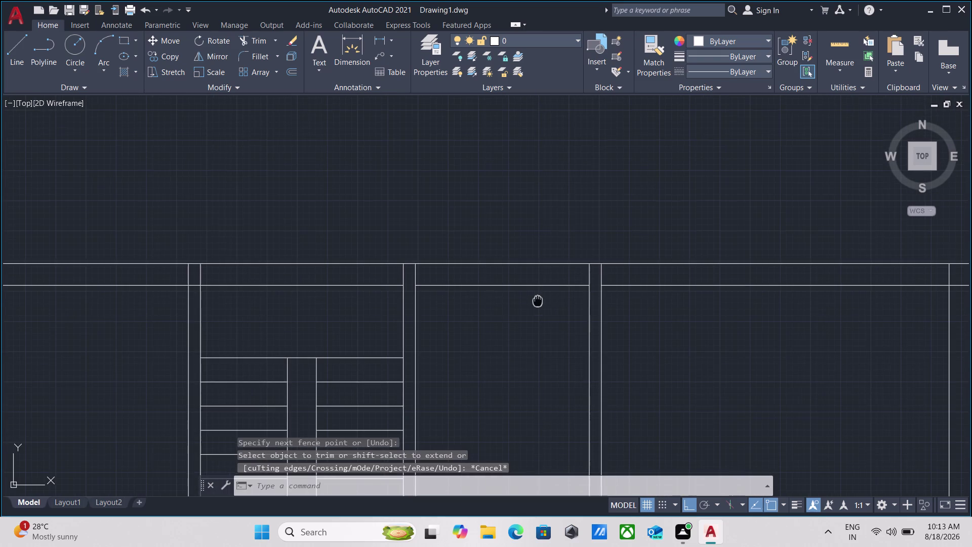
middle_drag(542, 280, 554, 255)
click(463, 295)
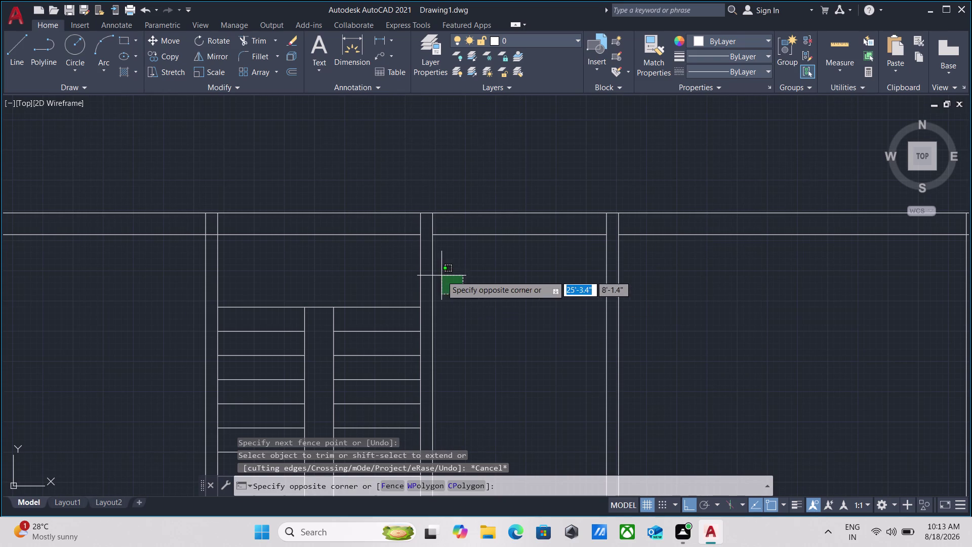
click(429, 262)
key(Escape)
scroll(up, 3)
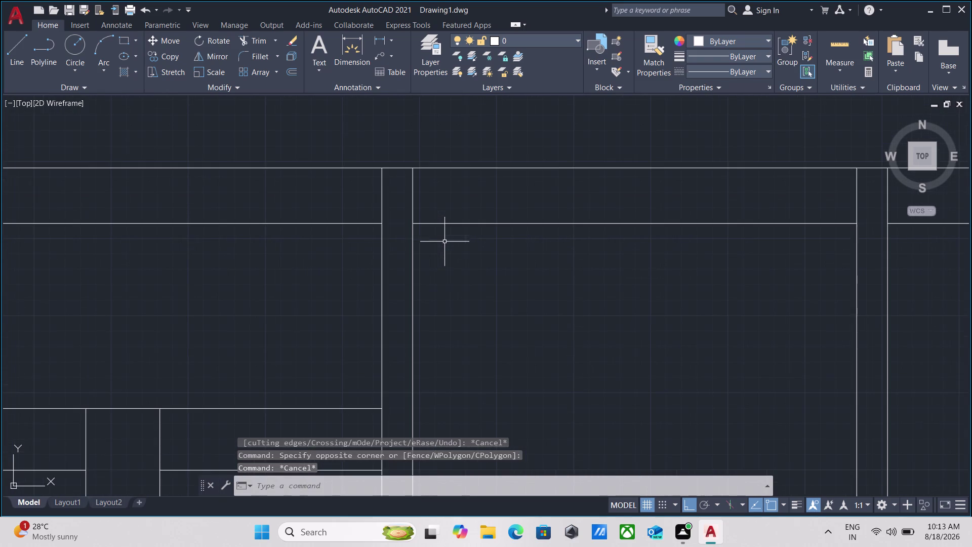
click(442, 295)
click(403, 291)
right_click(403, 291)
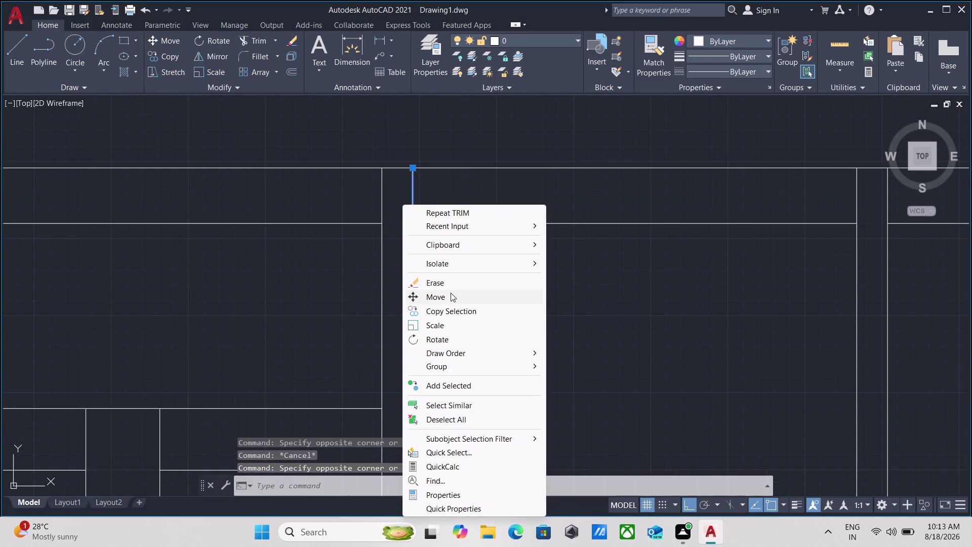
click(461, 283)
Erase the stray line among the right-hand wall lines beside the staircase.
scroll(down, 3)
middle_drag(611, 313, 597, 299)
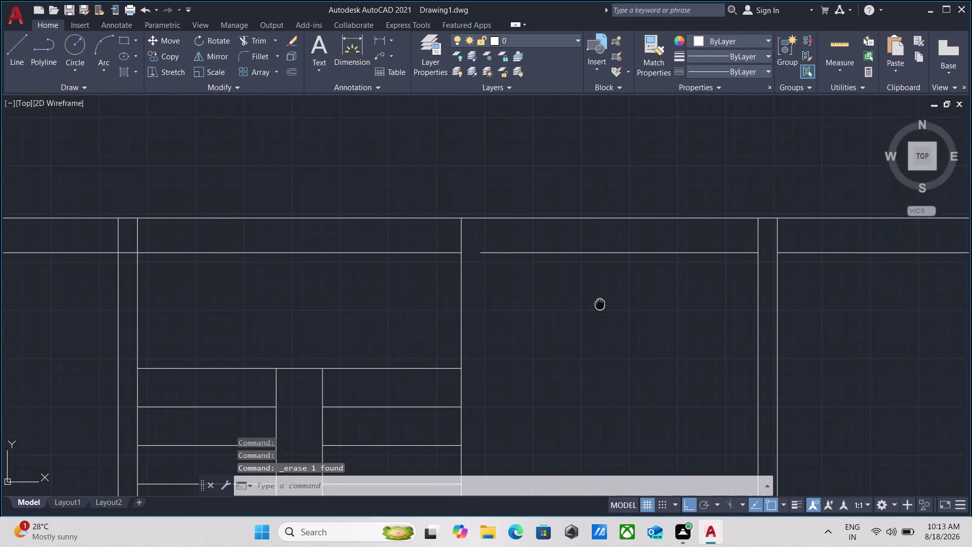
middle_drag(597, 299, 577, 260)
scroll(up, 3)
click(750, 316)
click(665, 301)
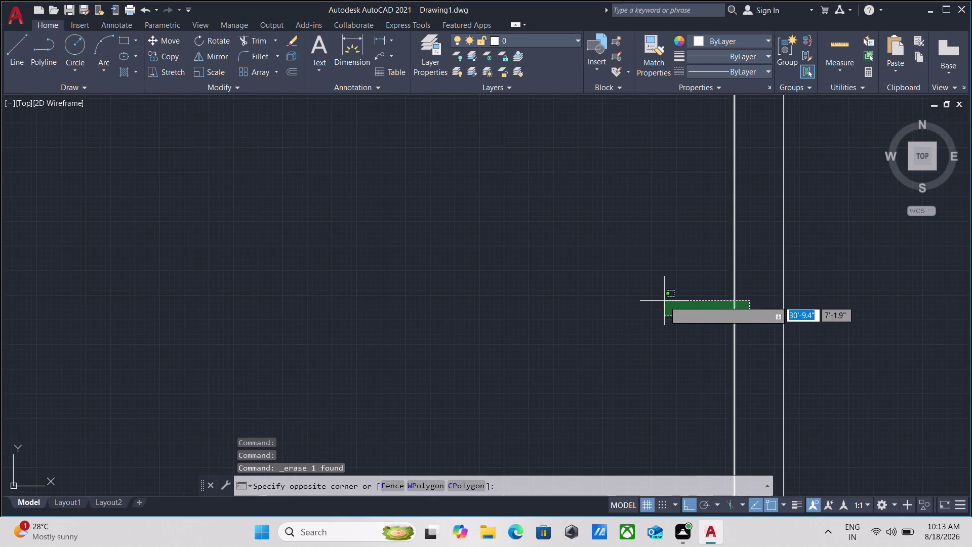
right_click(664, 300)
click(704, 286)
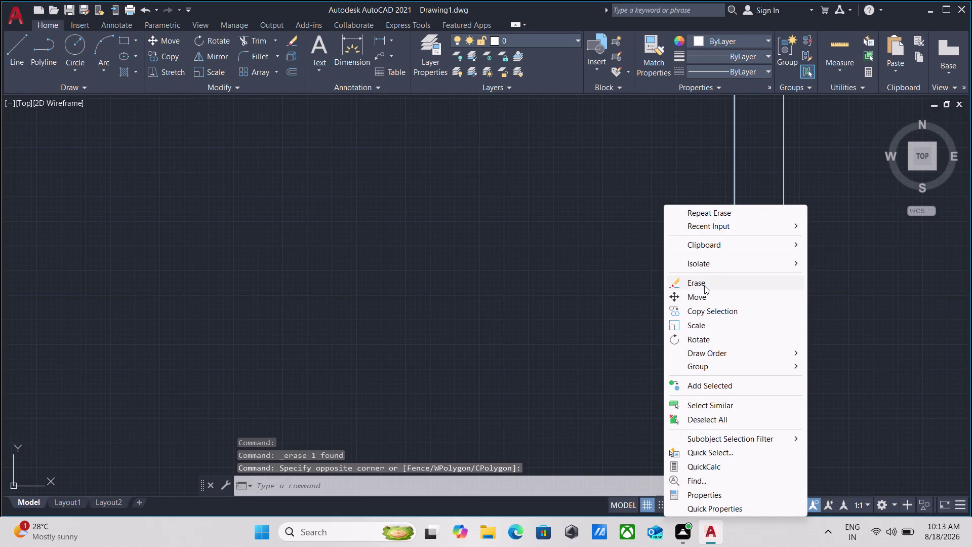
Select the wall line just right of the stairs.
scroll(down, 3)
middle_drag(542, 305, 552, 295)
click(489, 258)
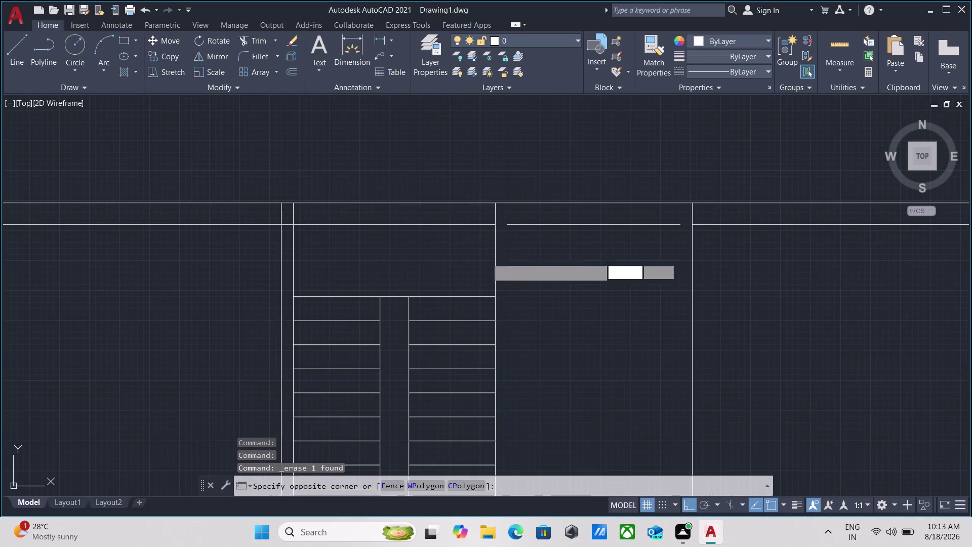
click(432, 247)
click(513, 266)
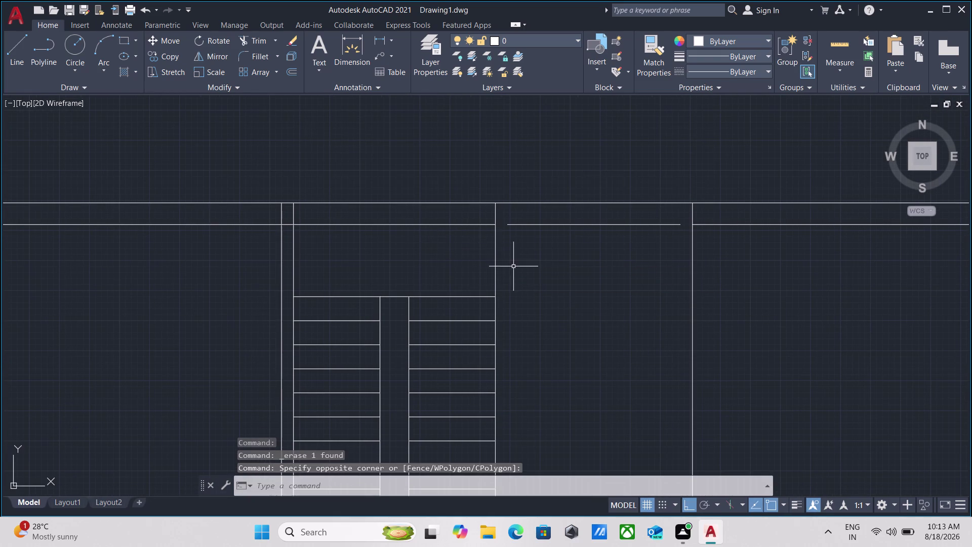
click(462, 255)
Offset both vertical wall lines right of the staircase 9 inches inward.
key(o)
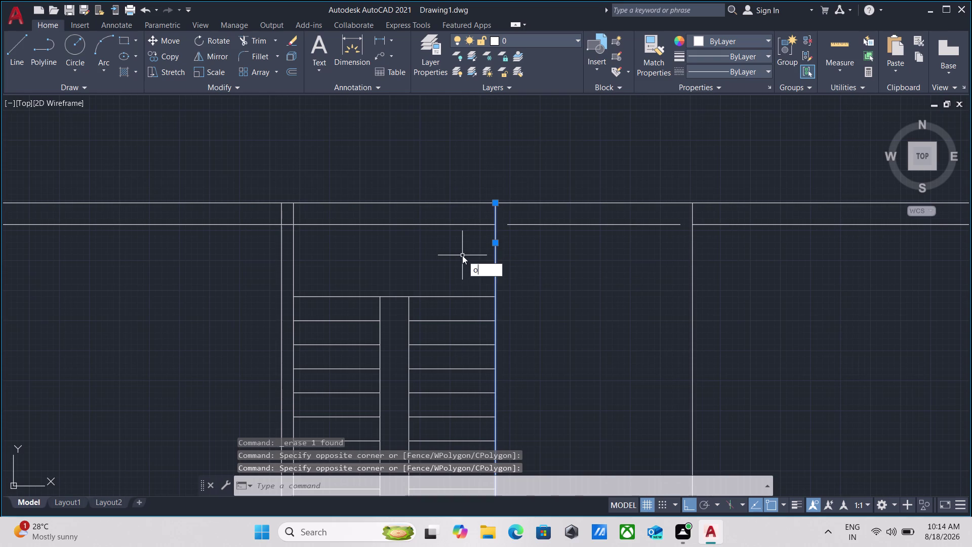
key(Return)
click(491, 259)
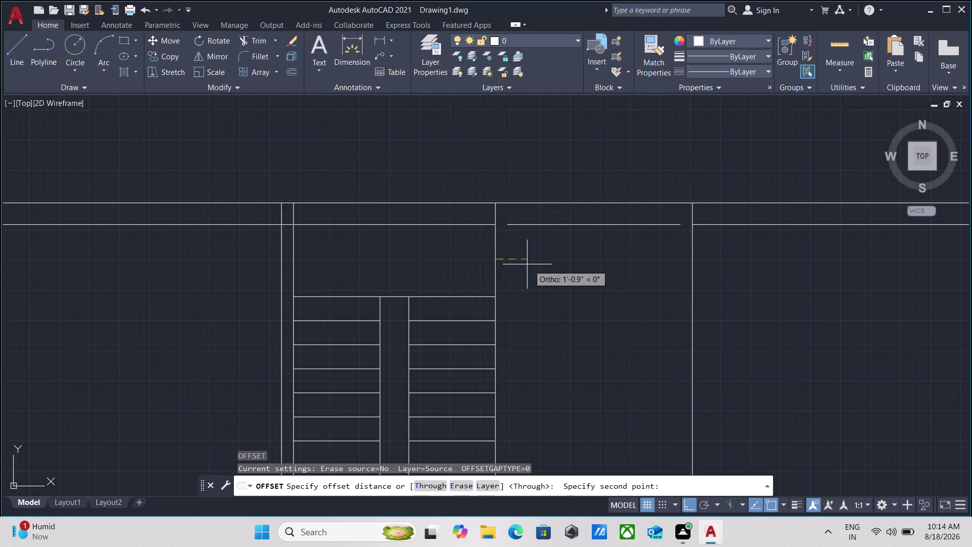
click(529, 265)
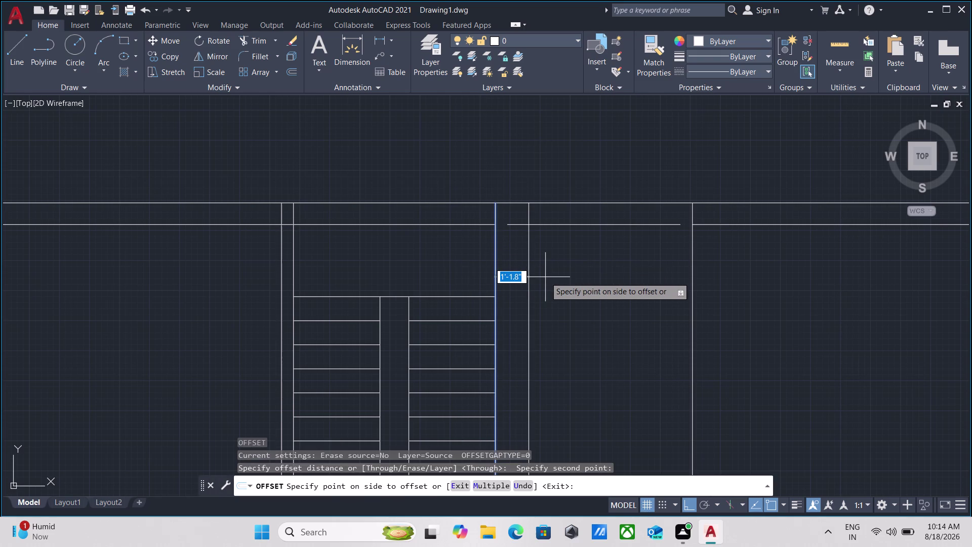
key(9)
key(Return)
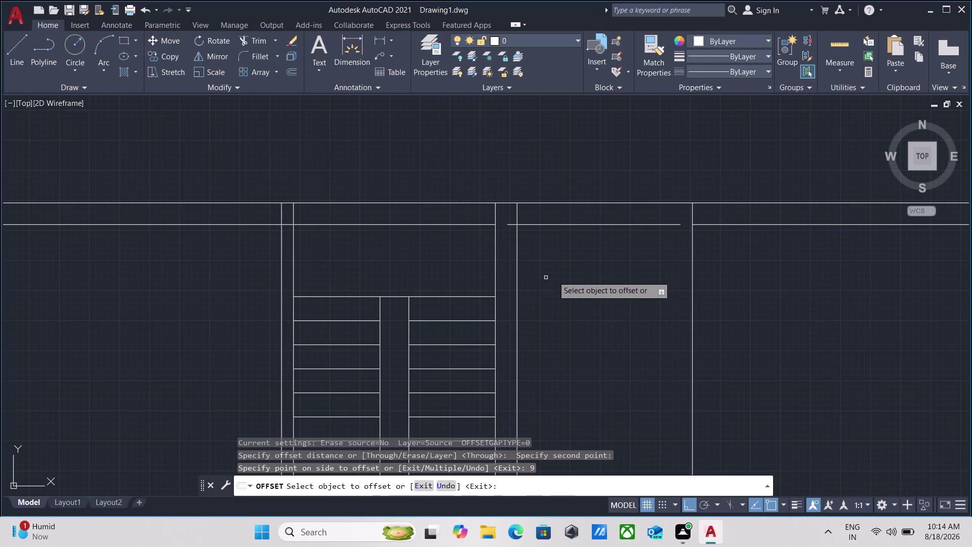
click(695, 292)
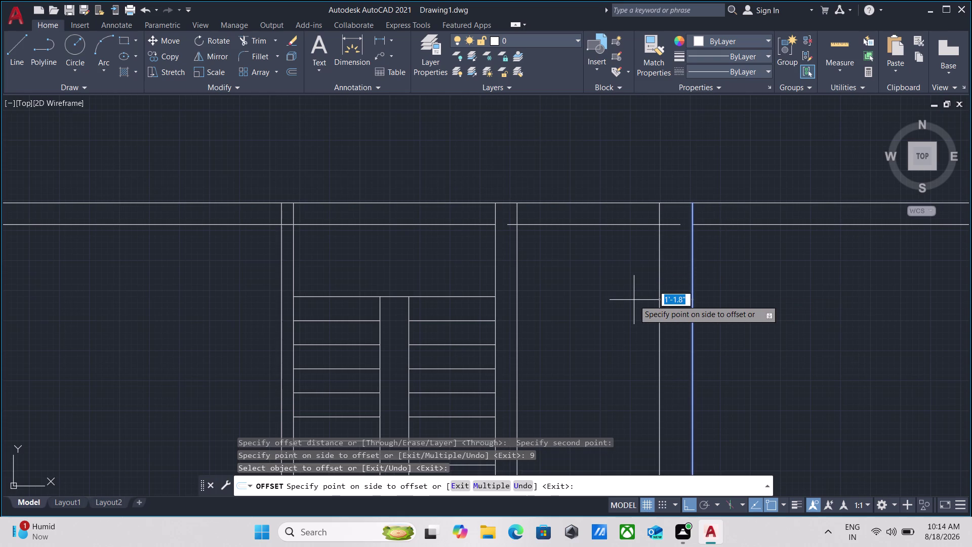
key(9)
key(Return)
key(Escape)
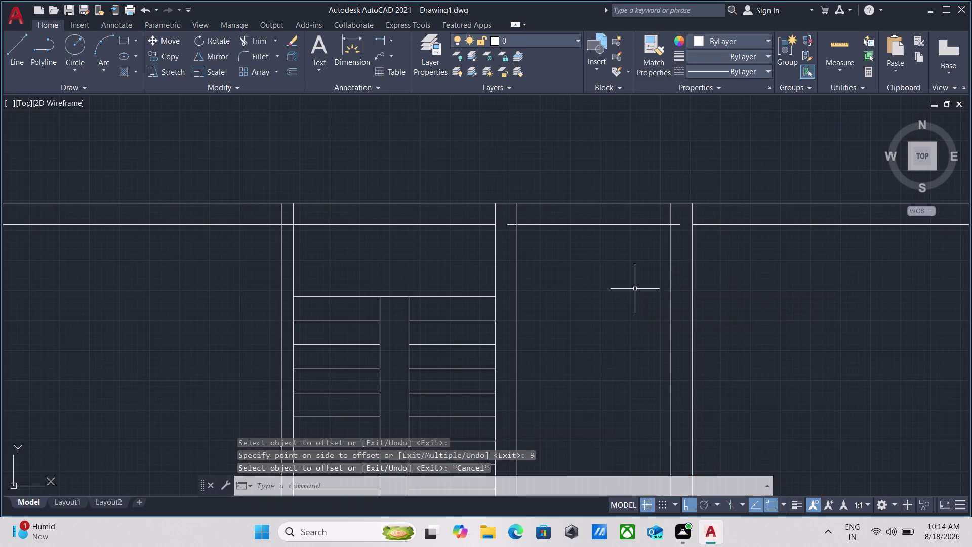
Trim the horizontal wall segments between the new 9-inch walls into clean corners.
middle_drag(638, 280, 630, 297)
text(tr)
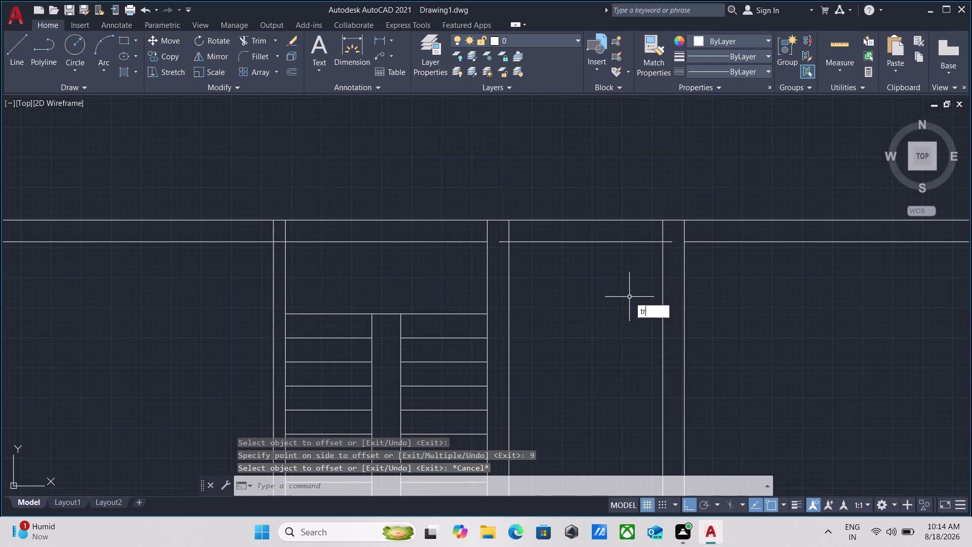
key(Return)
click(670, 254)
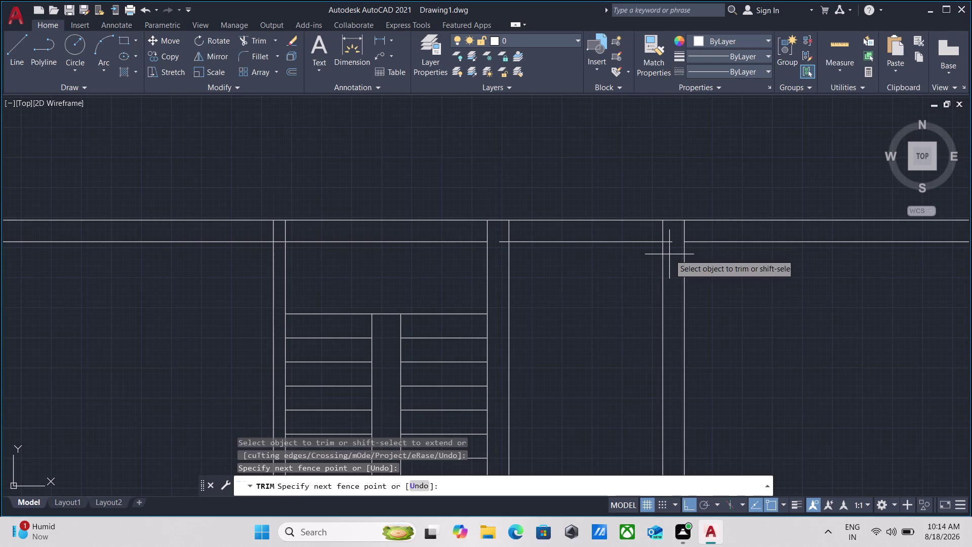
click(667, 234)
click(671, 236)
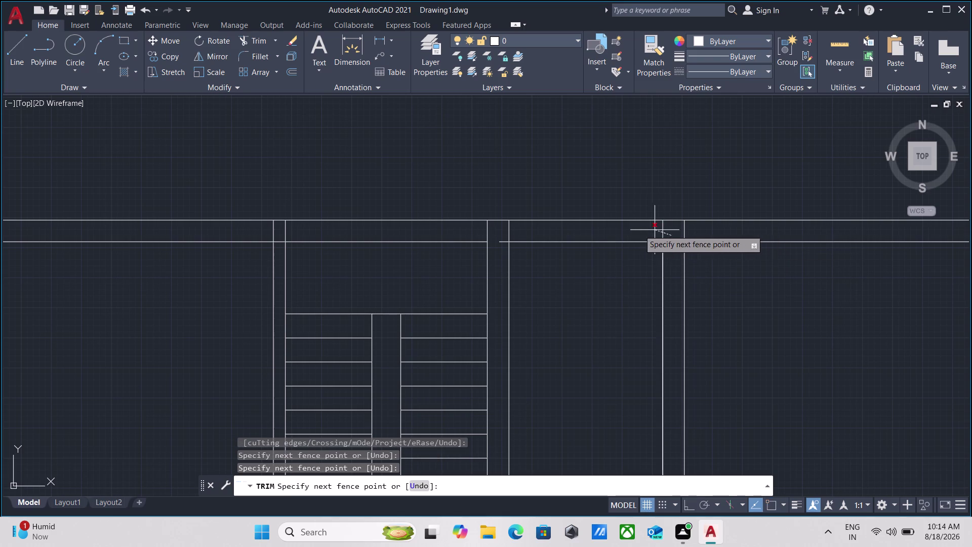
click(616, 232)
click(520, 233)
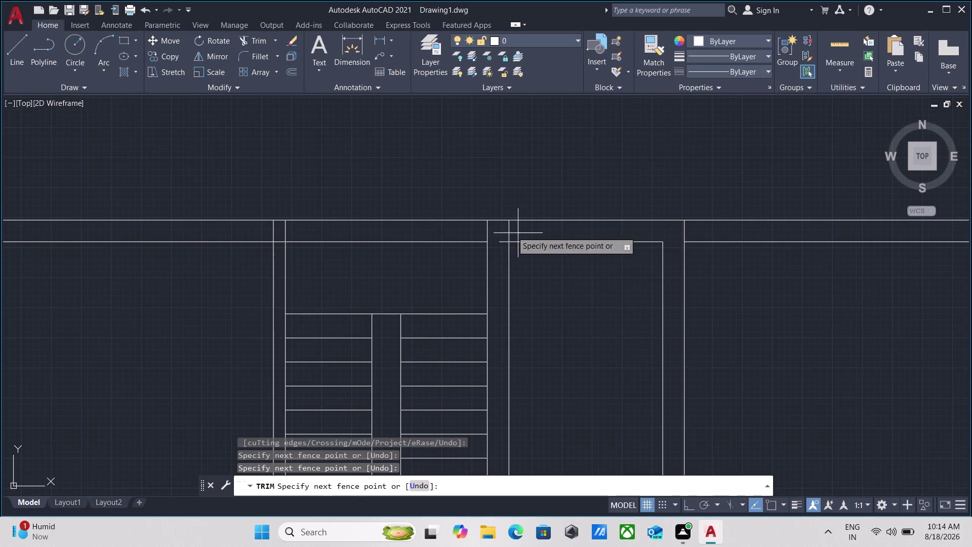
click(504, 229)
click(502, 234)
click(503, 255)
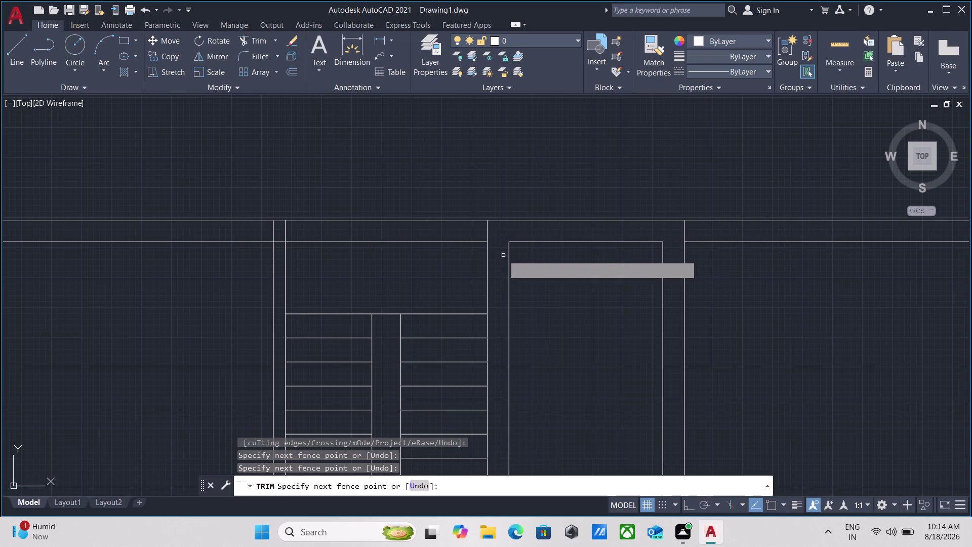
key(Escape)
Select the new room's top edge and begin another offset.
click(568, 262)
click(546, 233)
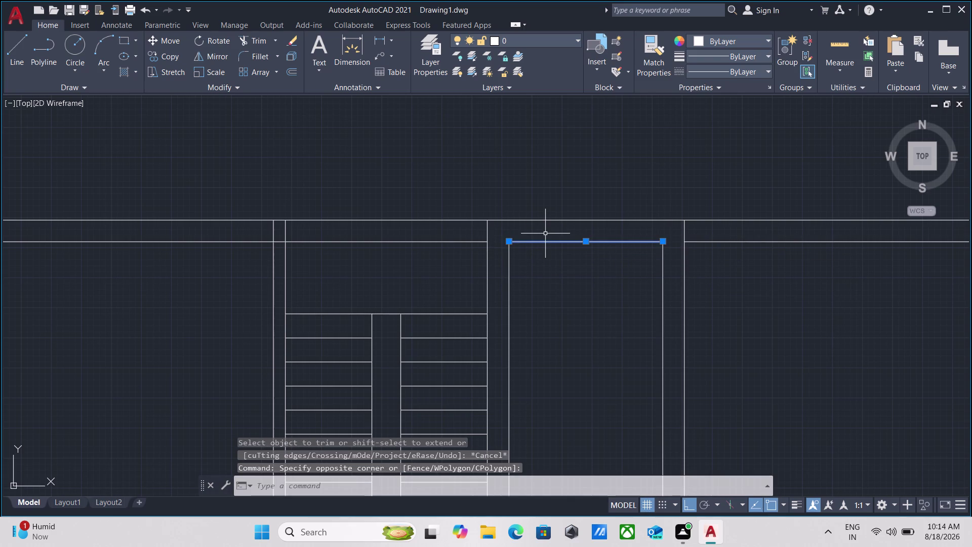
key(o)
key(Return)
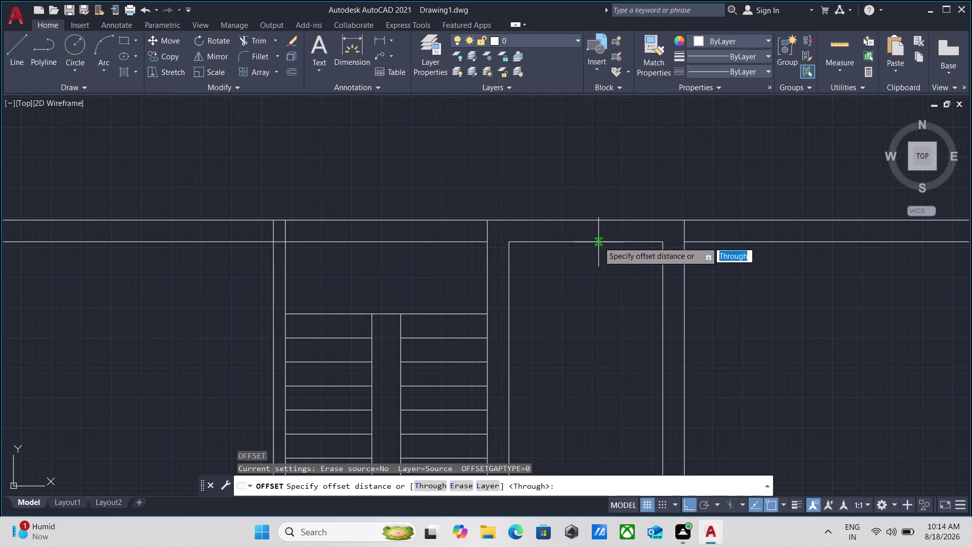
Offset the room's top line 6' downward, then offset that line 9" further down.
click(589, 242)
click(587, 280)
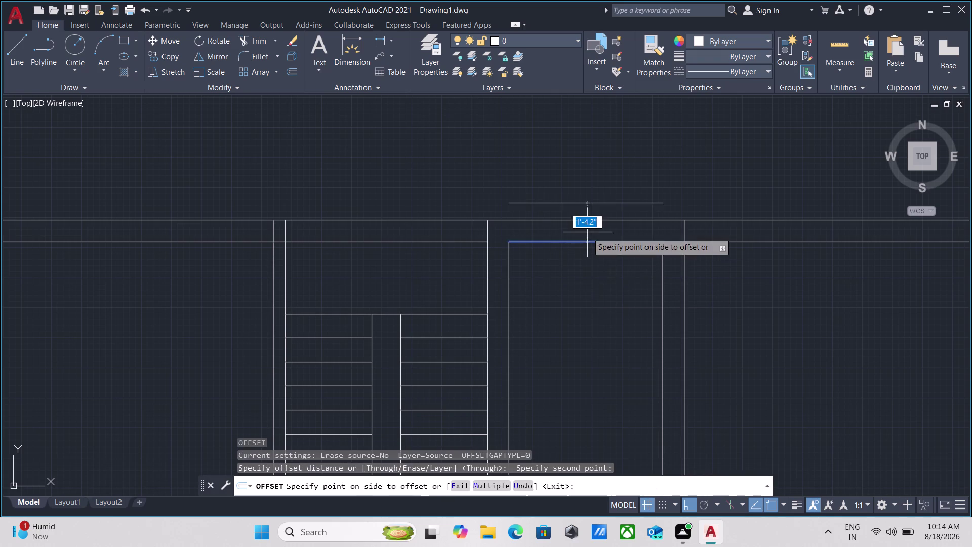
key(6)
key(apostrophe)
key(Return)
scroll(down, 3)
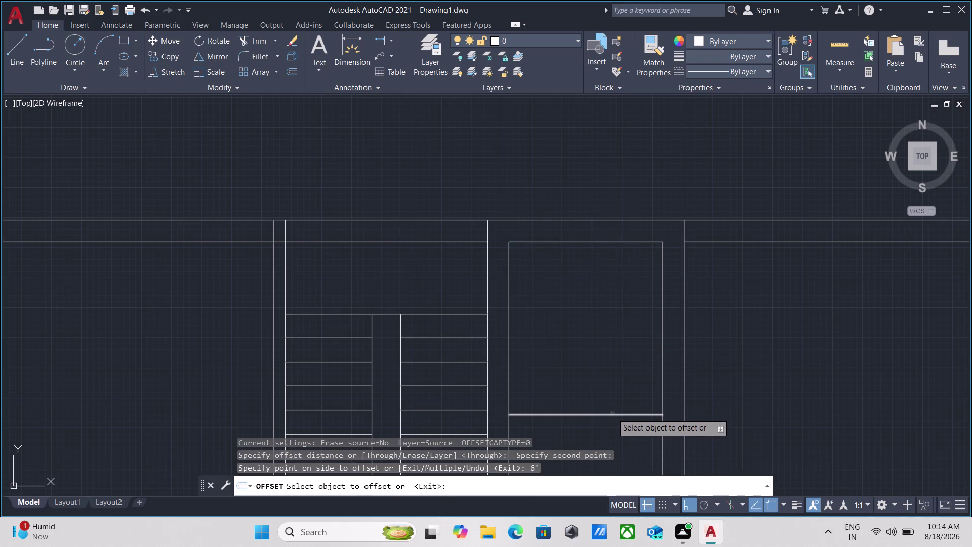
scroll(down, 3)
middle_drag(612, 412, 590, 307)
scroll(up, 3)
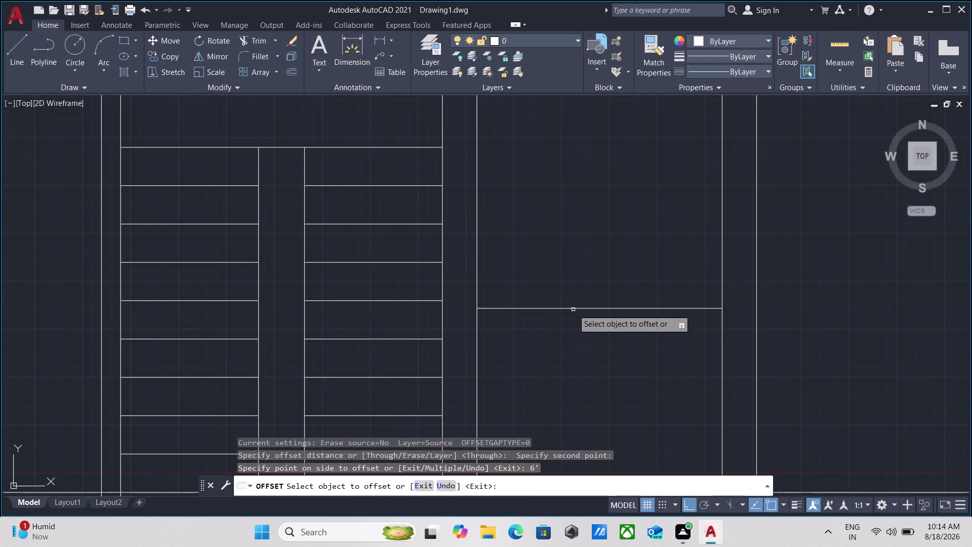
click(573, 310)
key(9)
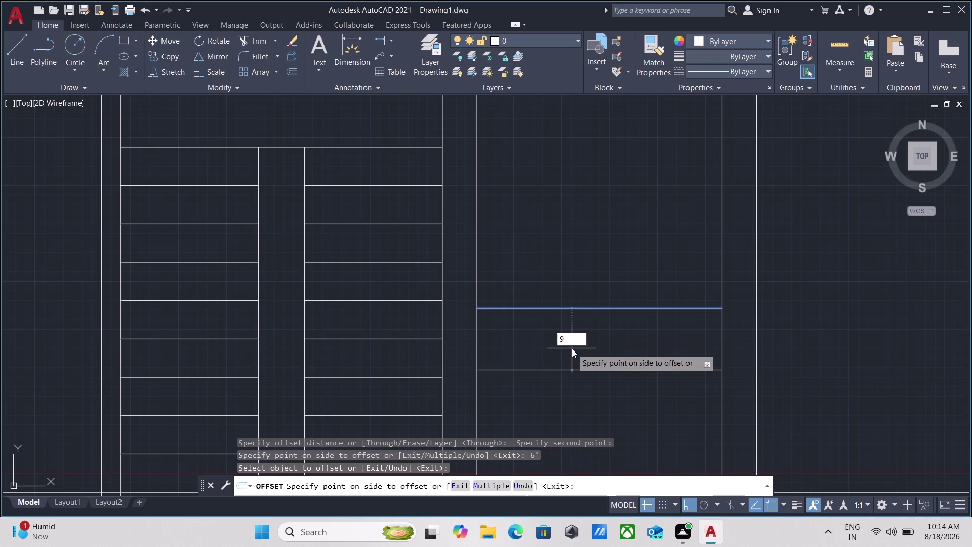
key(Return)
Zoom out to the whole floor plan and end offsetting.
scroll(down, 3)
middle_click(572, 348)
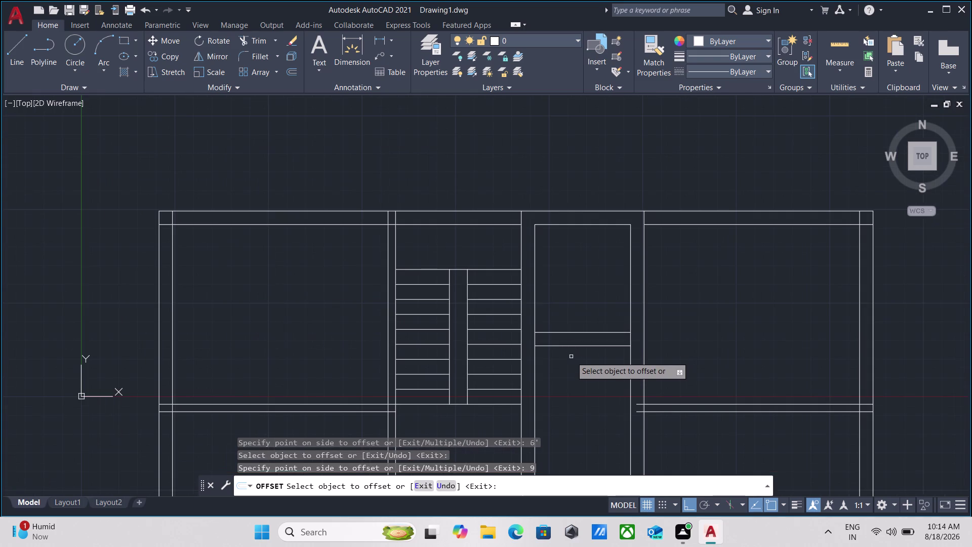
middle_drag(571, 372, 575, 308)
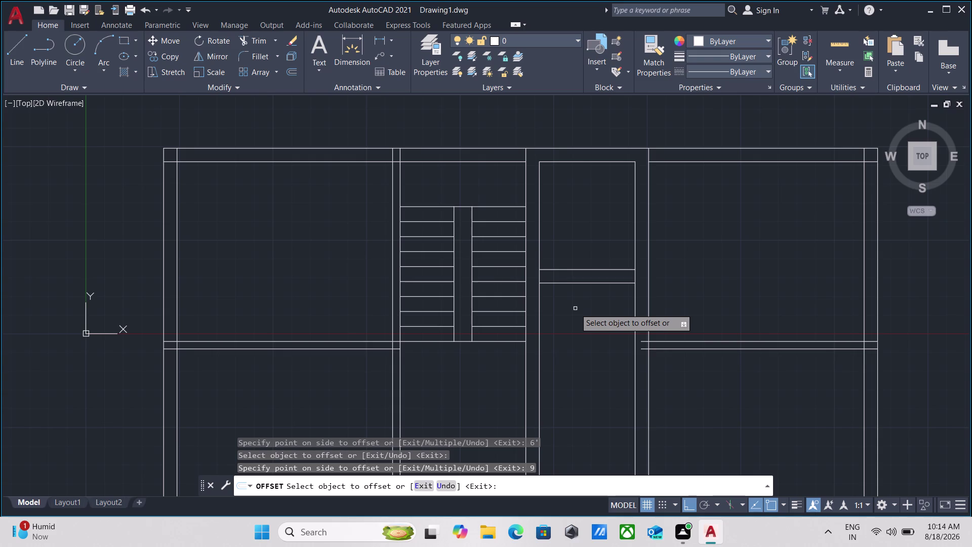
scroll(up, 3)
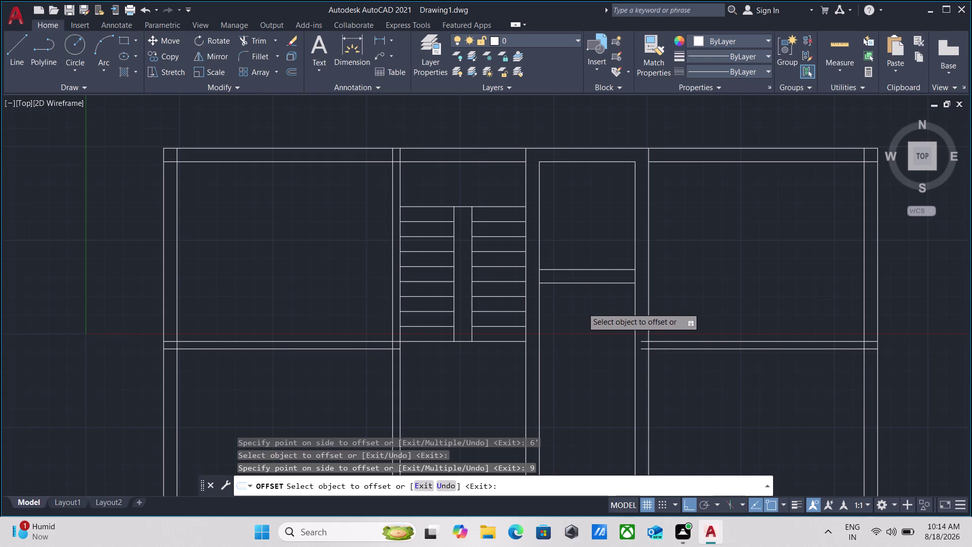
scroll(up, 3)
middle_drag(582, 307, 578, 310)
scroll(down, 3)
middle_drag(570, 296, 558, 307)
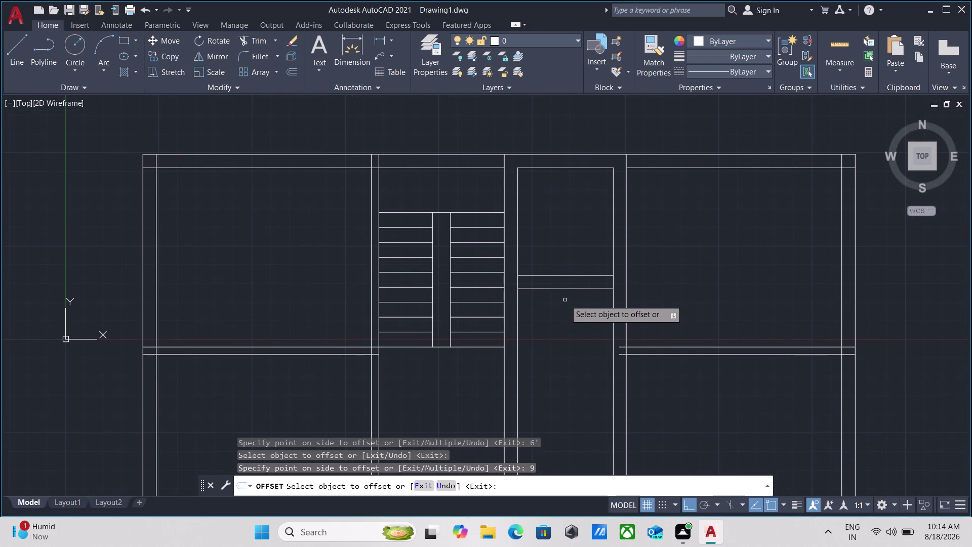
key(e)
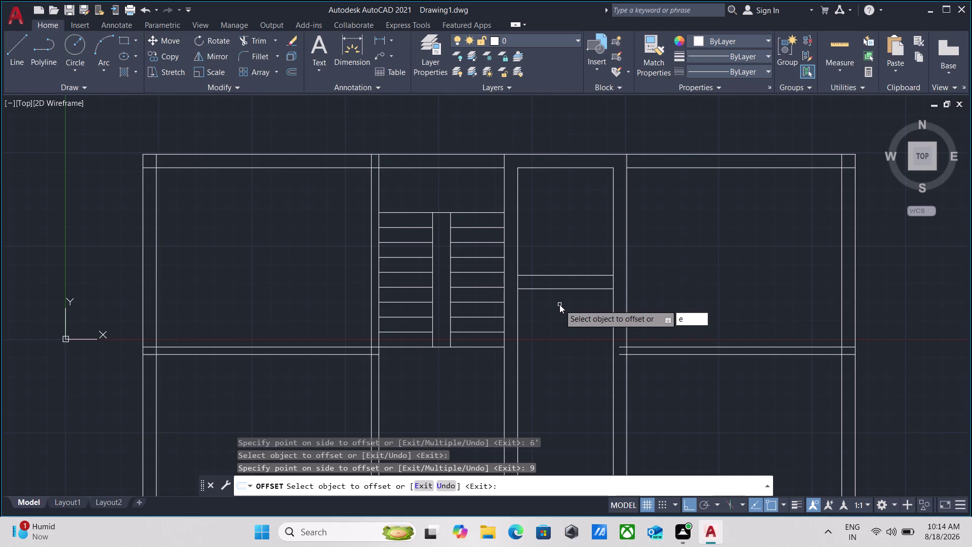
key(x)
key(Return)
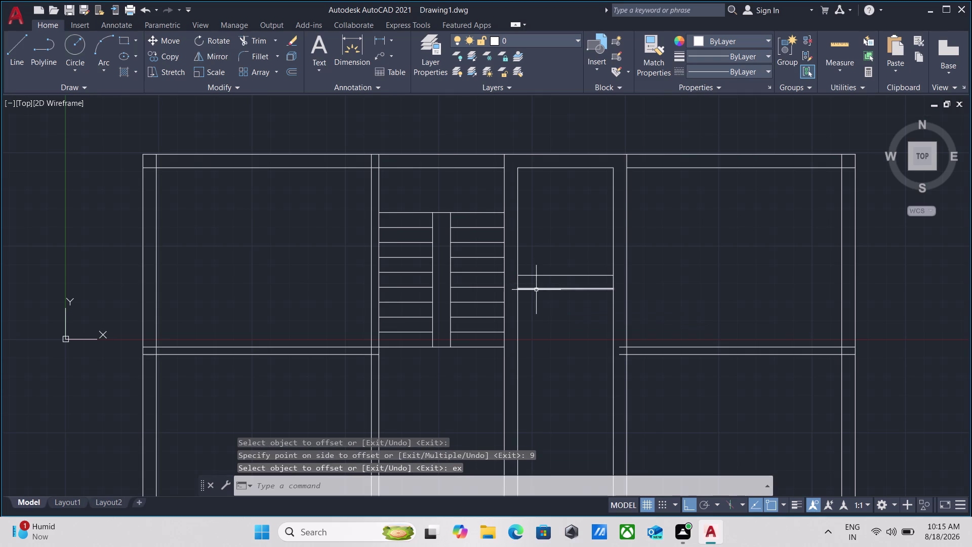
key(Escape)
Extend the new cross wall line to meet the wall using EX.
text(e)
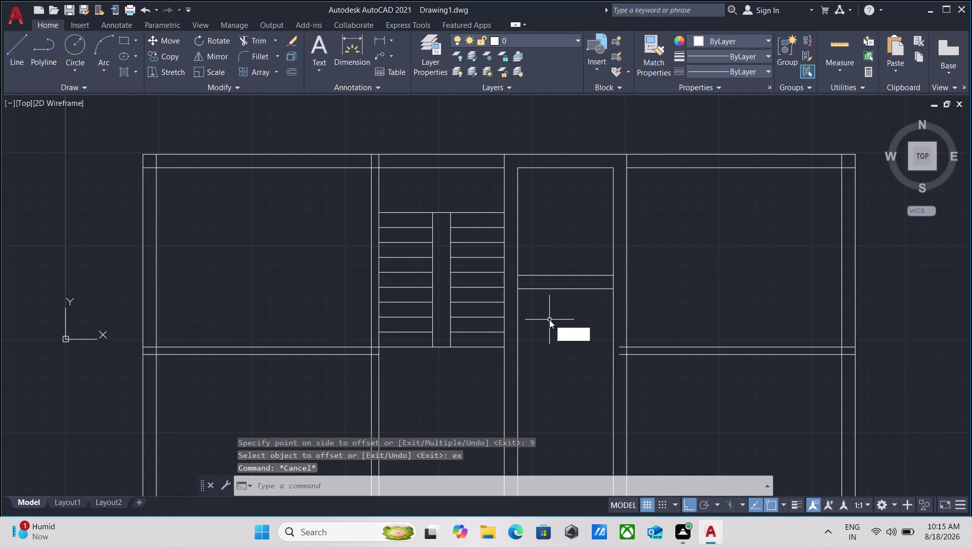
text(x)
key(Return)
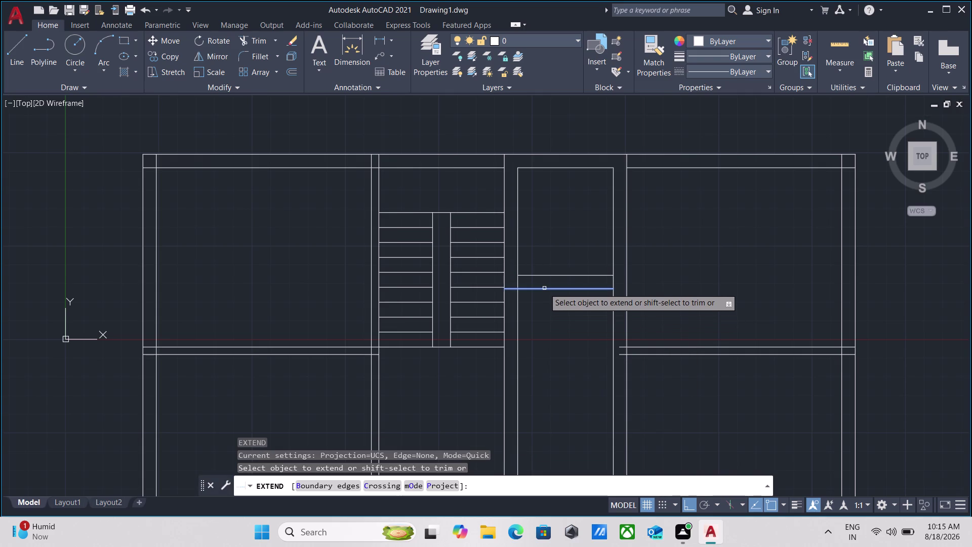
click(545, 288)
key(Escape)
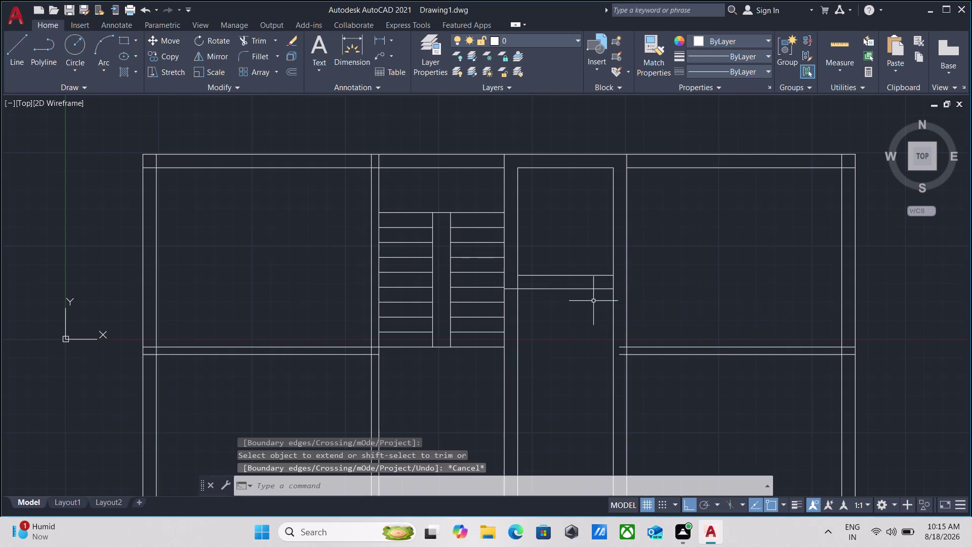
Trim the overlapping wall line segments around the central room.
middle_drag(585, 293, 575, 311)
scroll(up, 3)
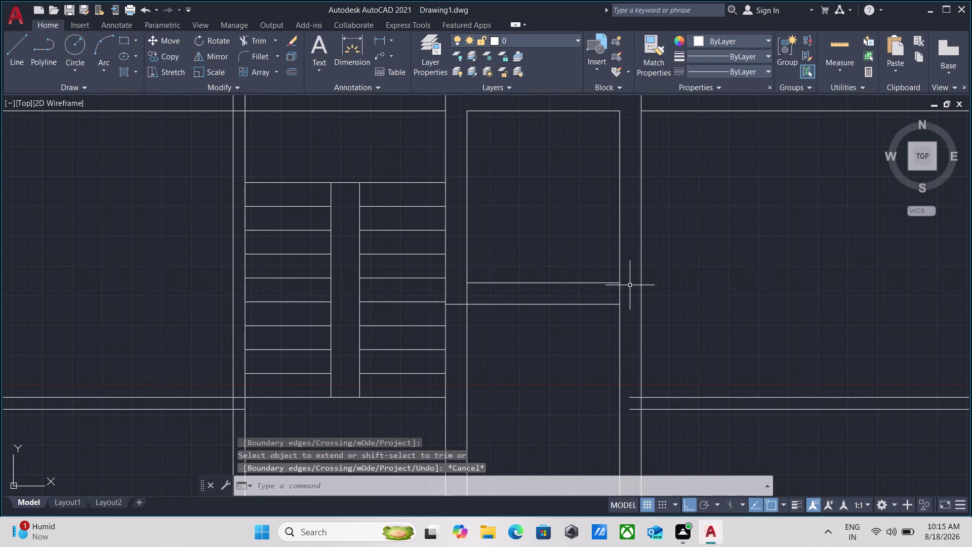
text(tr)
key(Return)
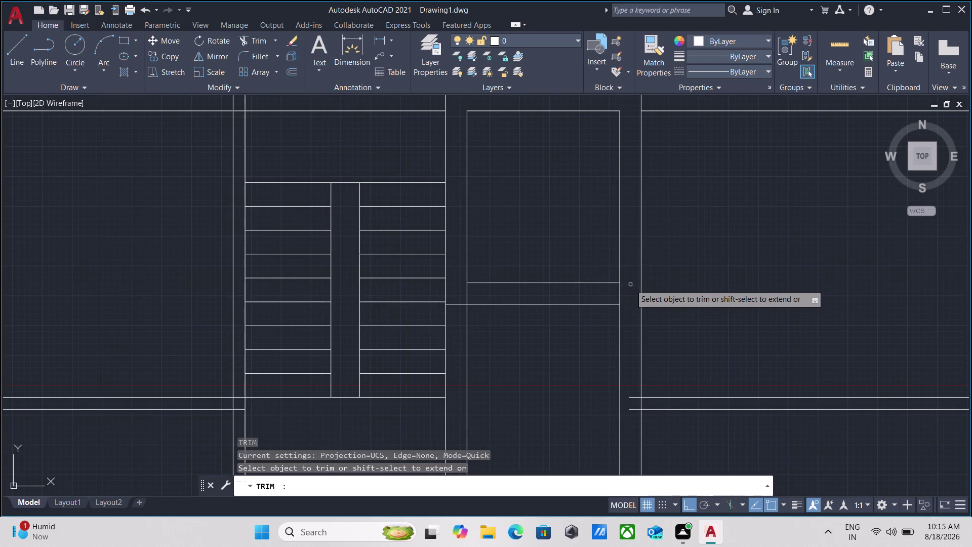
scroll(up, 3)
click(630, 291)
click(506, 285)
scroll(down, 3)
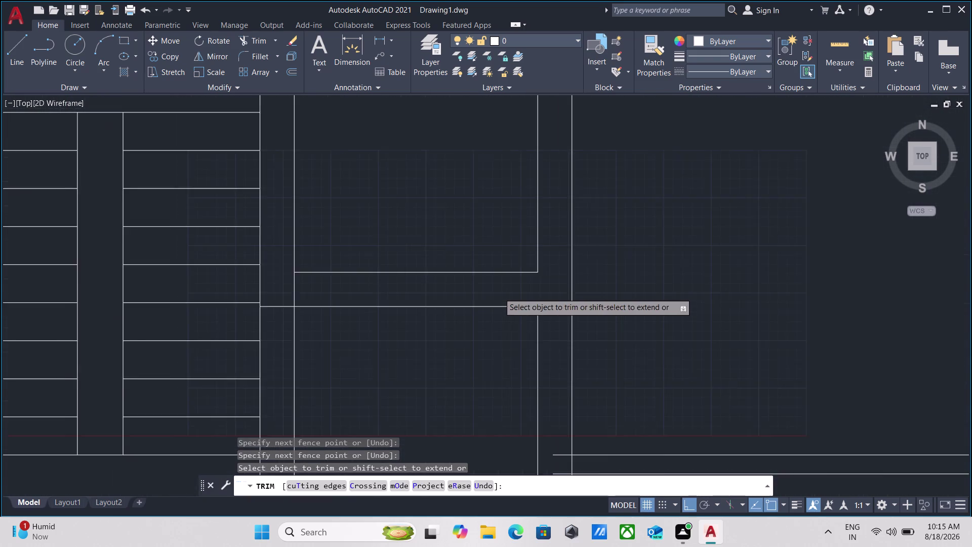
scroll(down, 3)
scroll(up, 3)
click(405, 298)
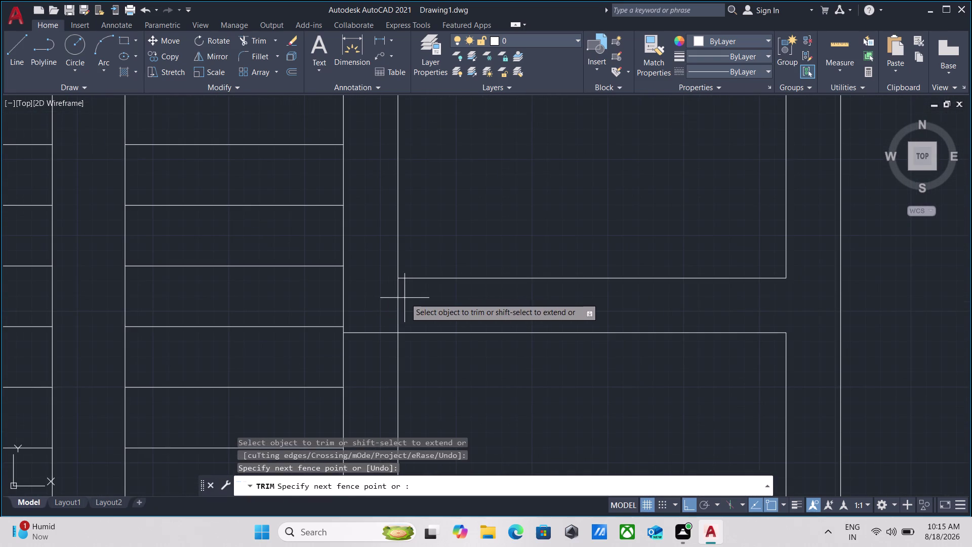
click(374, 297)
key(Escape)
Erase the stray line below the box and select the long vertical wall line.
scroll(down, 3)
middle_drag(402, 363, 403, 308)
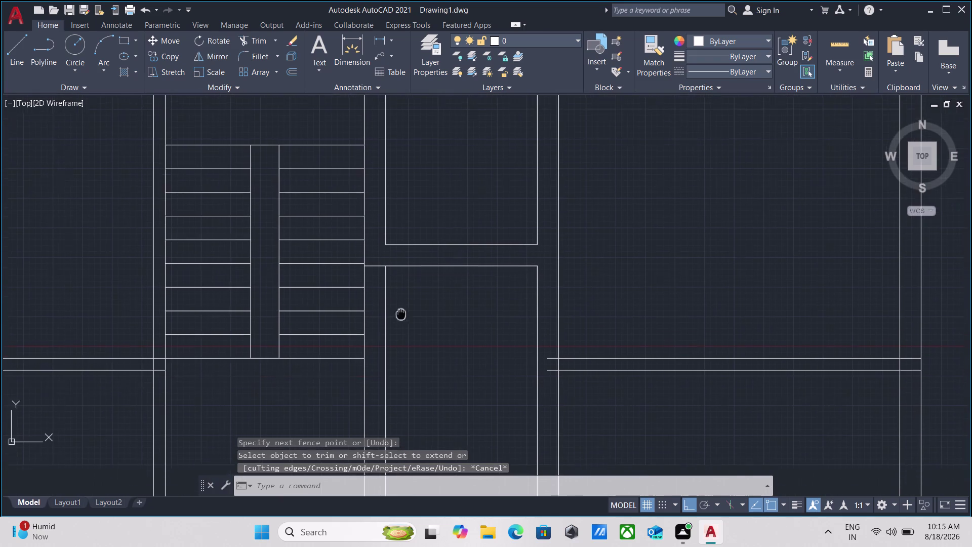
click(412, 306)
click(383, 282)
right_click(382, 281)
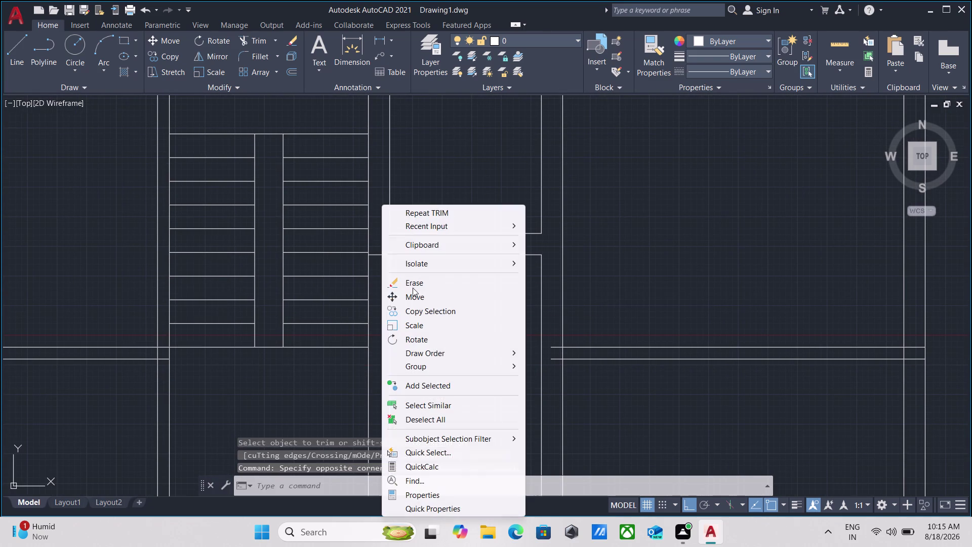
click(446, 286)
drag(387, 375, 379, 380)
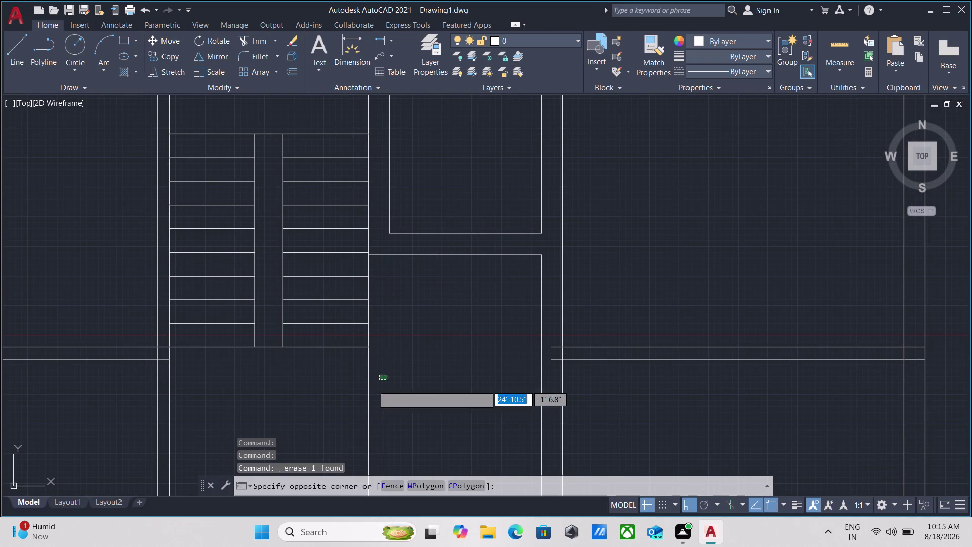
click(342, 391)
scroll(down, 3)
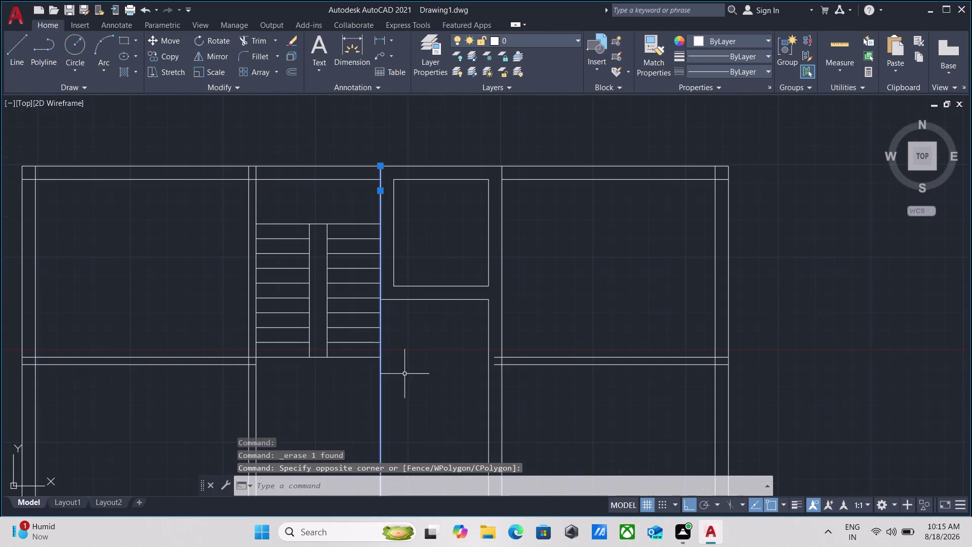
Offset the vertical wall line beside the stairs by 5 inches.
key(o)
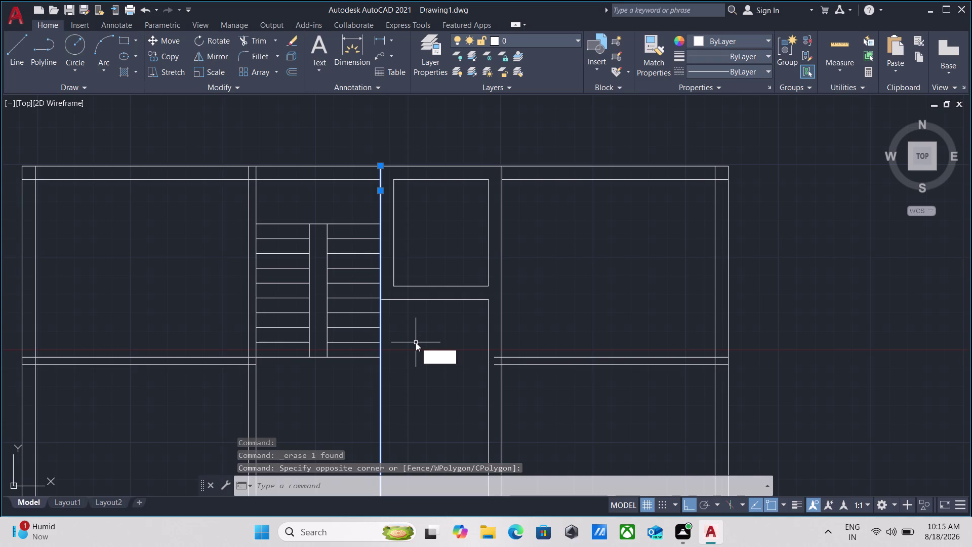
key(Return)
click(382, 378)
click(404, 378)
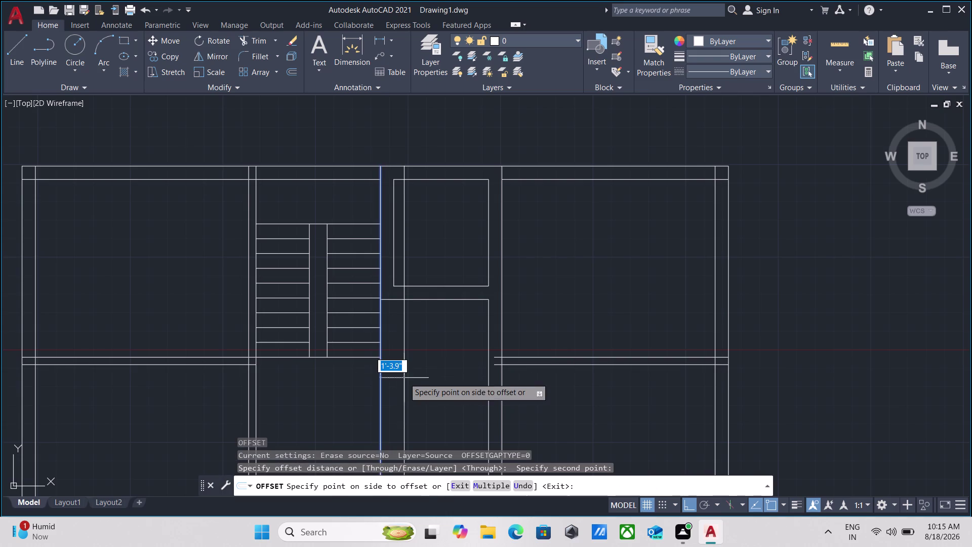
key(5)
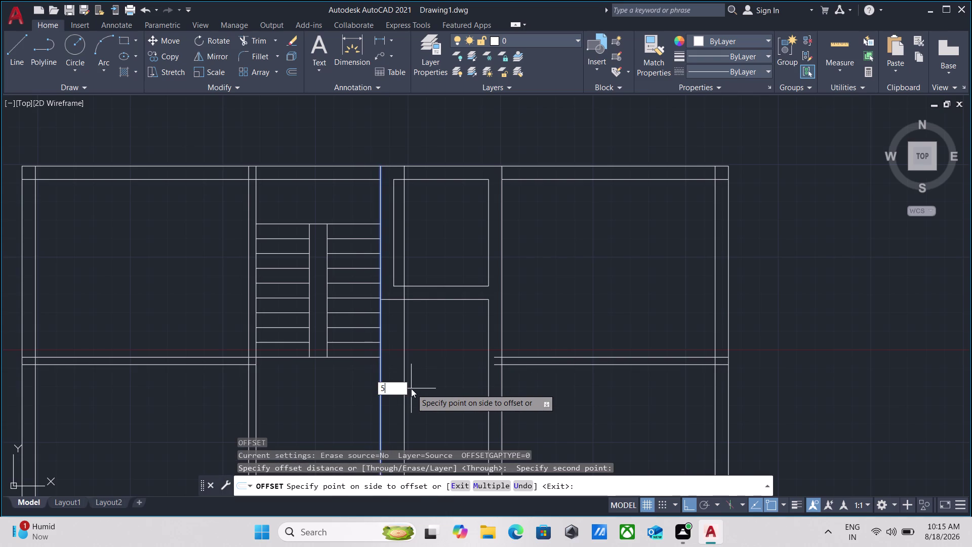
key(Return)
scroll(up, 3)
middle_drag(406, 312, 405, 347)
key(Escape)
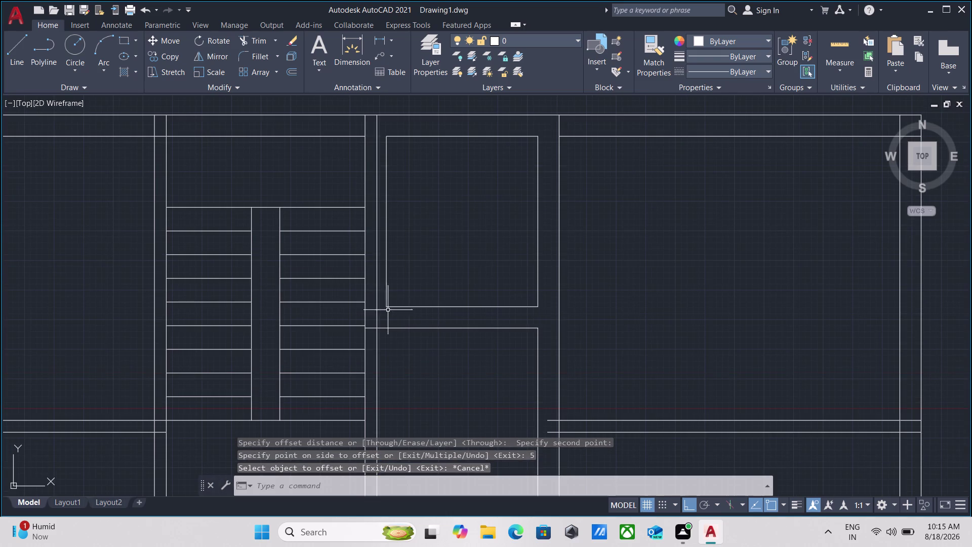
scroll(up, 3)
Trim the overshooting wall line ends with a fence and at the top wall junction.
text(tr)
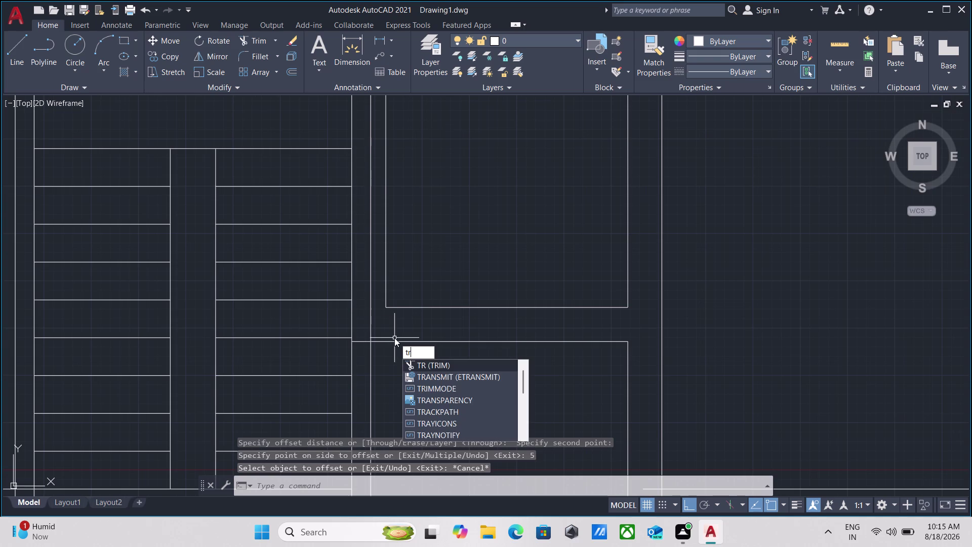
key(Return)
click(388, 328)
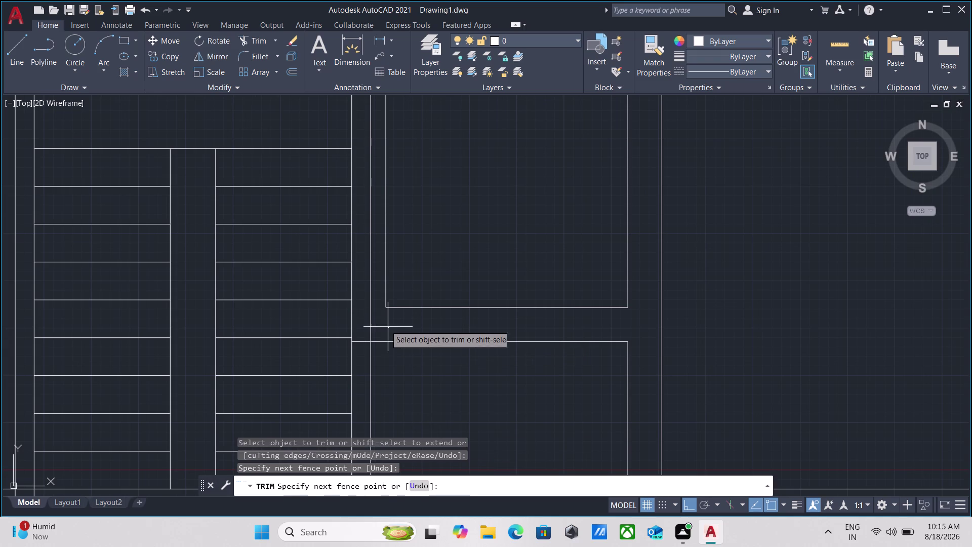
click(363, 319)
middle_drag(447, 203, 442, 407)
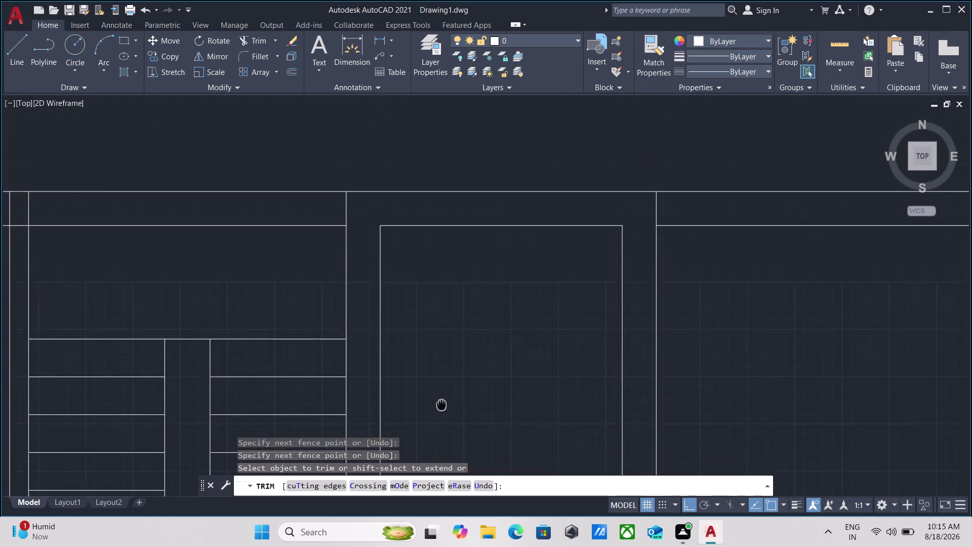
click(364, 217)
click(301, 219)
key(Escape)
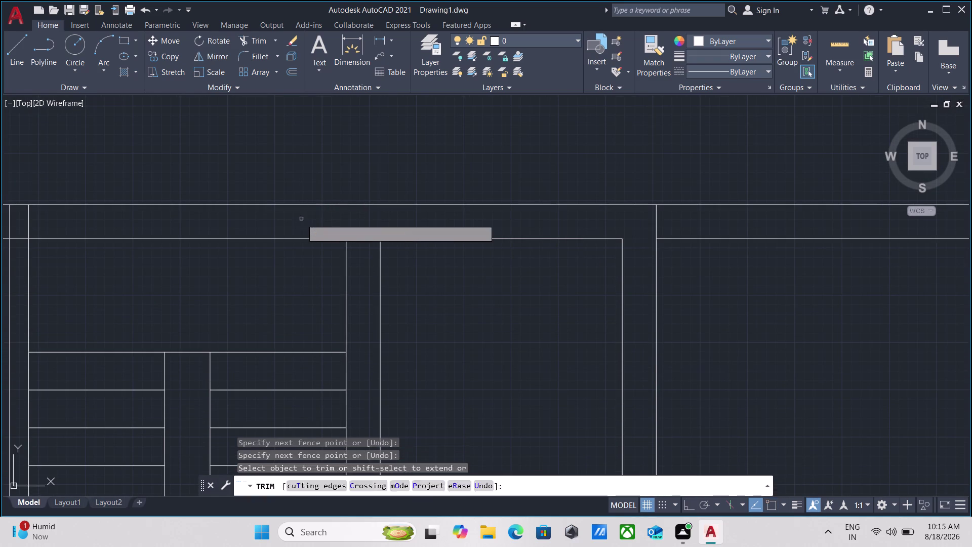
Pan and zoom around the corridor to review the trimmed floor plan.
scroll(down, 3)
middle_drag(438, 311, 424, 260)
scroll(up, 3)
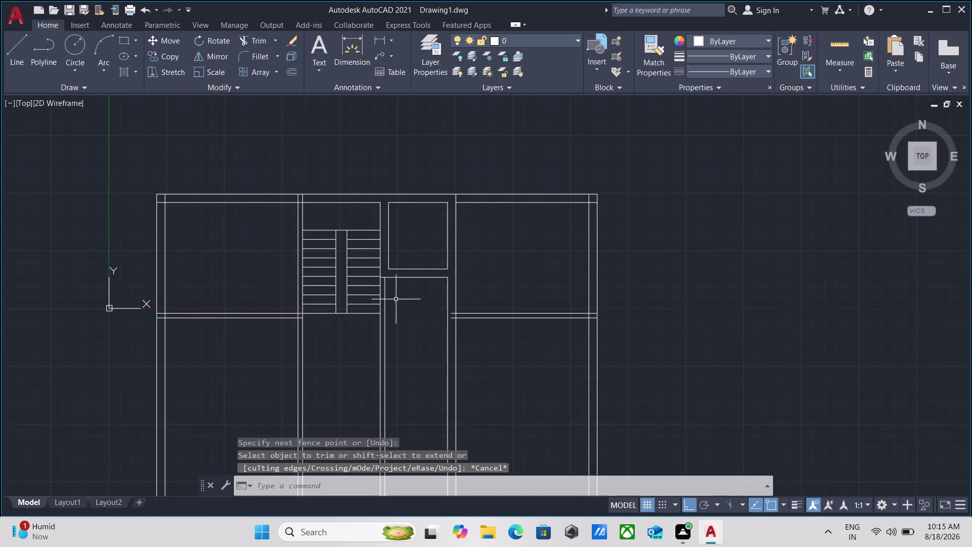
scroll(up, 3)
scroll(down, 3)
middle_drag(556, 330, 527, 343)
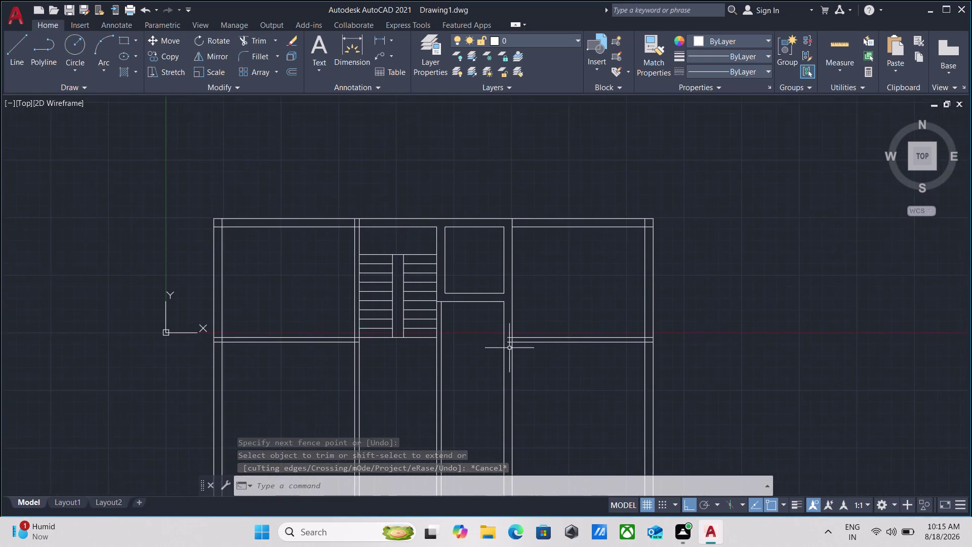
scroll(up, 3)
scroll(down, 3)
middle_drag(483, 247, 473, 262)
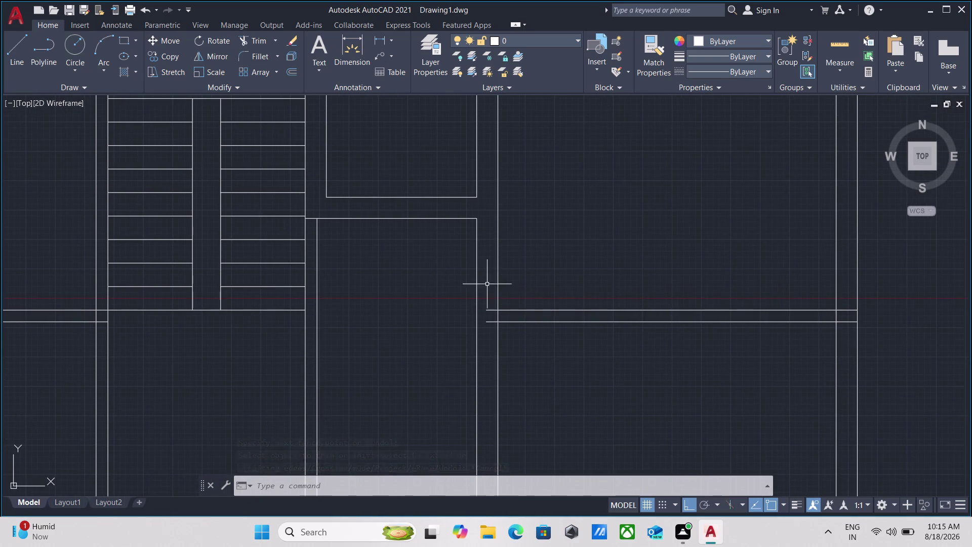
scroll(down, 3)
middle_click(512, 350)
middle_drag(433, 313, 432, 332)
text(e)
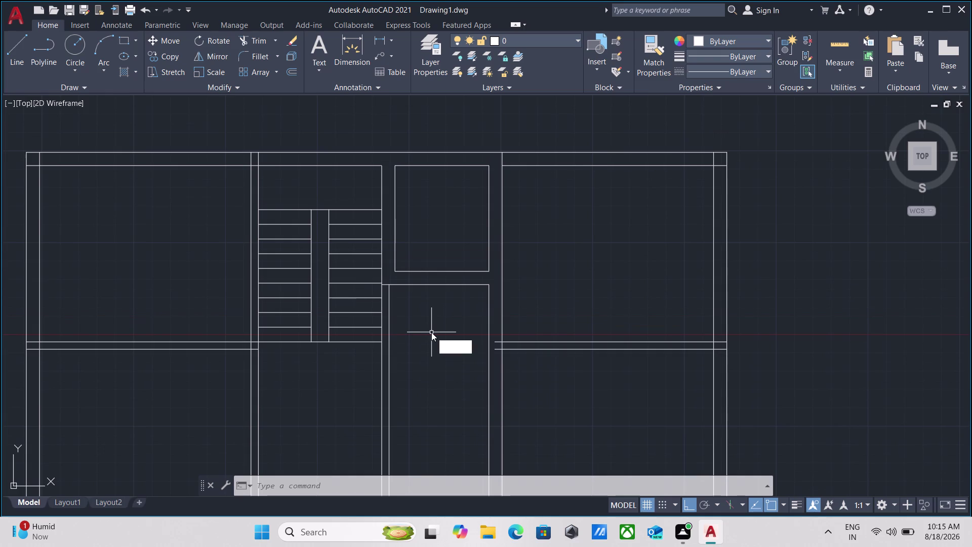
Extend the corridor's top edge line to the adjacent wall.
text(x)
key(Return)
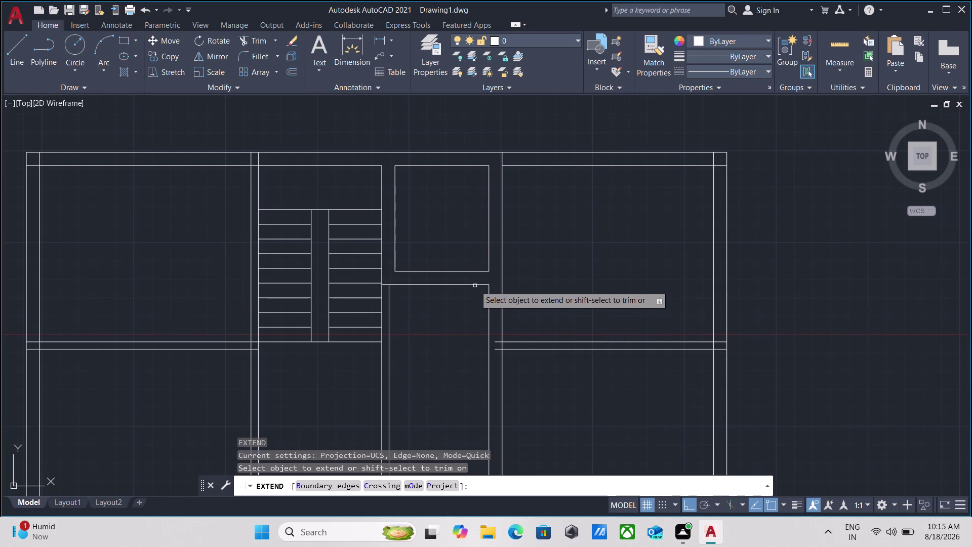
click(476, 283)
key(Escape)
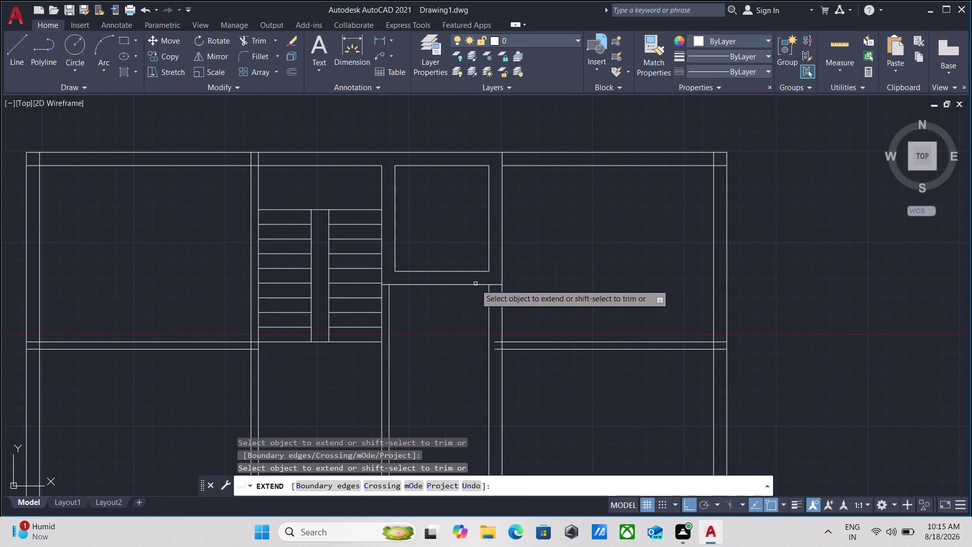
Erase the stray line near the corridor using the right-click Erase option.
scroll(up, 3)
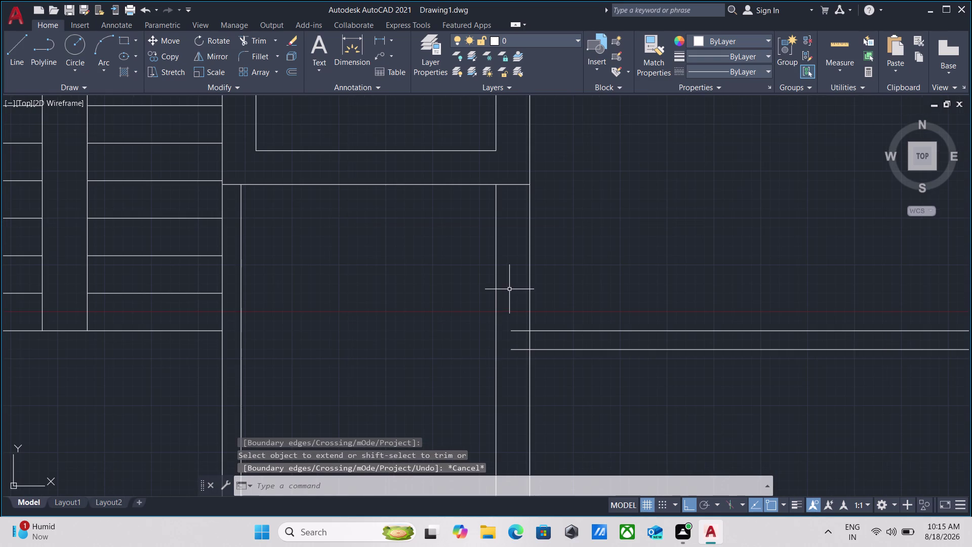
click(510, 289)
click(442, 289)
right_click(442, 289)
click(494, 283)
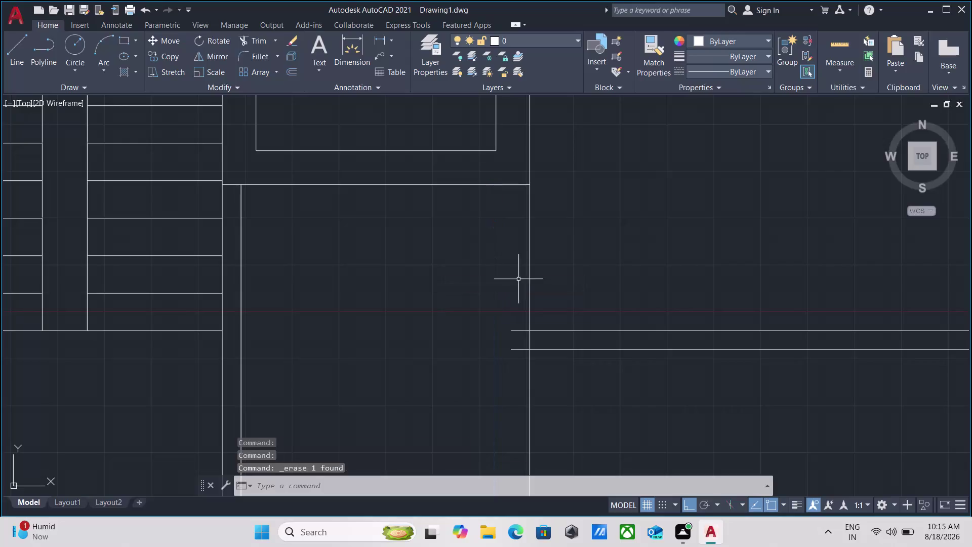
drag(588, 281, 580, 280)
click(400, 271)
key(Escape)
scroll(down, 3)
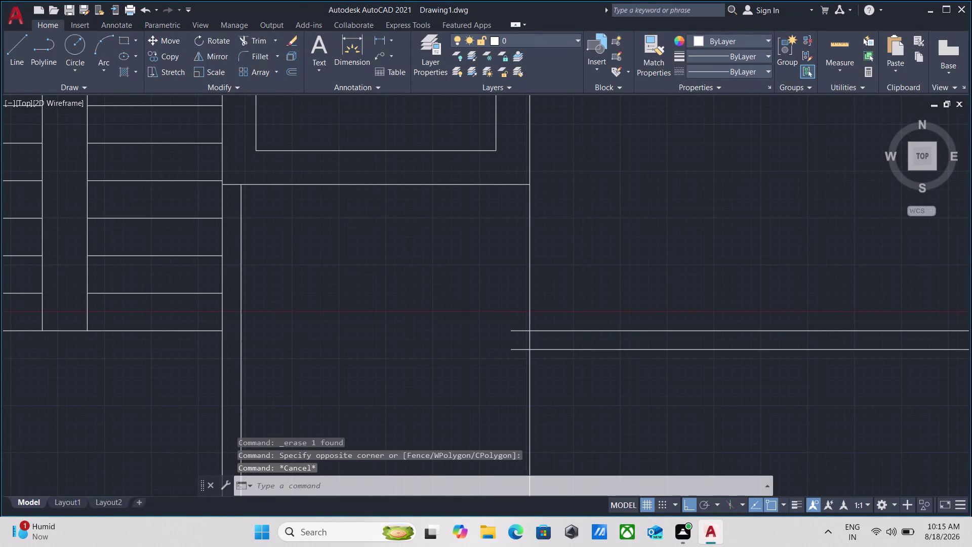
scroll(down, 3)
middle_drag(497, 361, 496, 333)
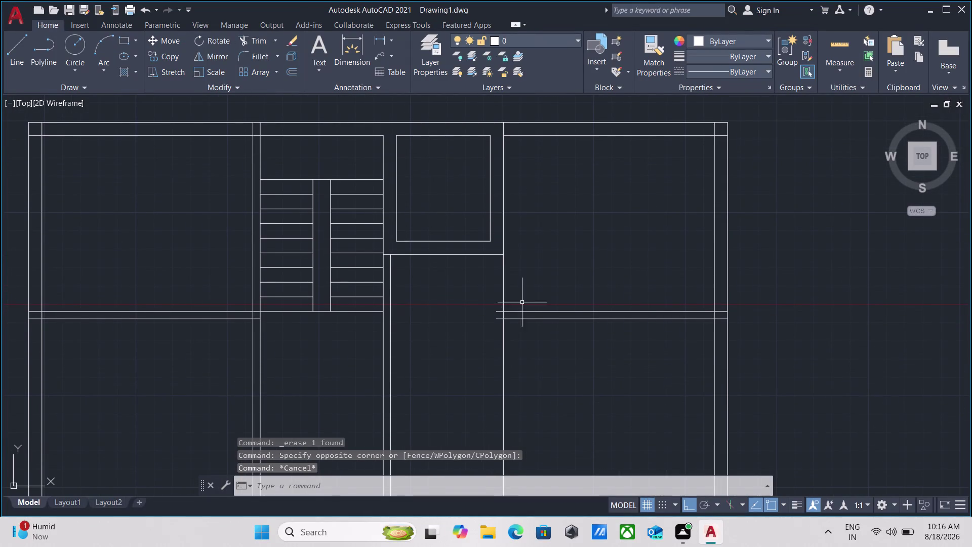
middle_drag(514, 192, 504, 268)
Trim the two line segments at the top wall junction.
text(t)
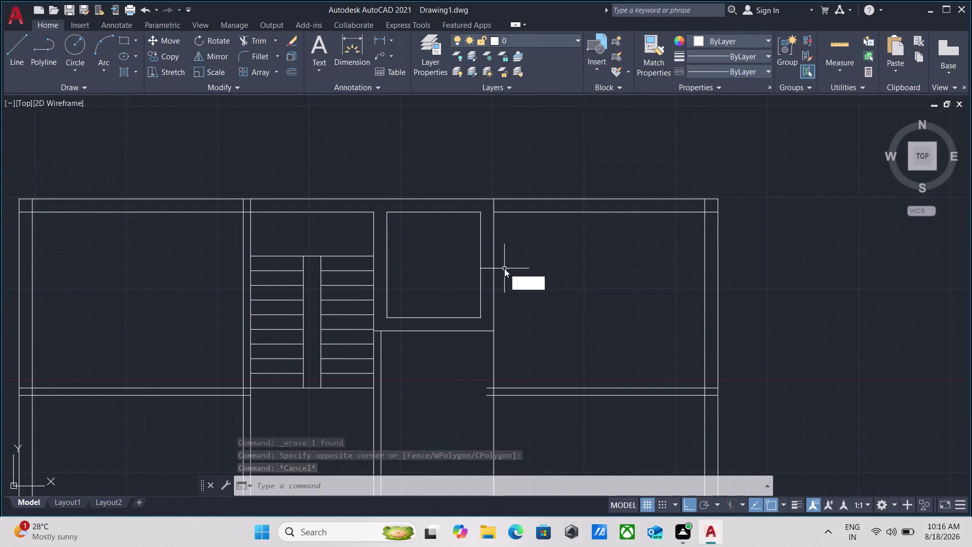
text(r)
key(Return)
scroll(up, 3)
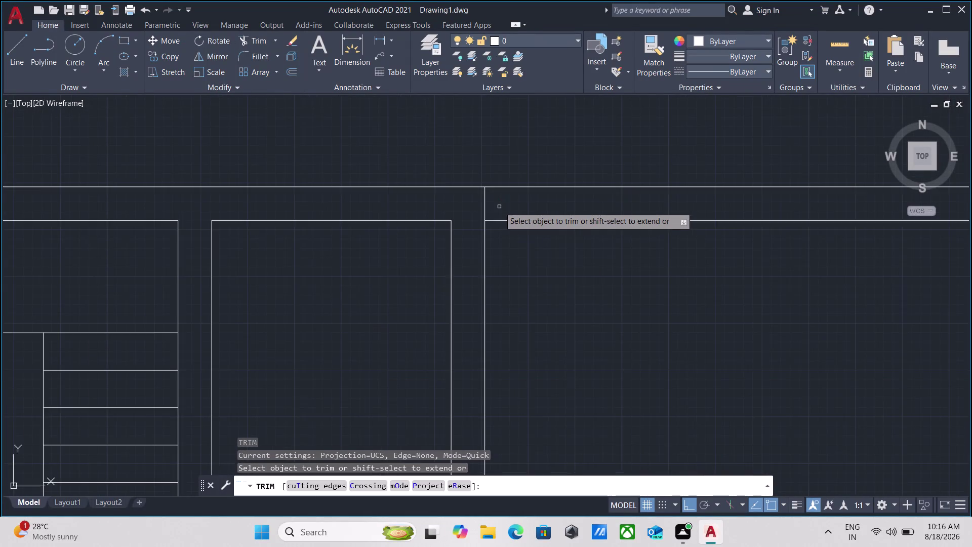
scroll(up, 3)
click(498, 204)
click(418, 194)
key(Escape)
scroll(down, 3)
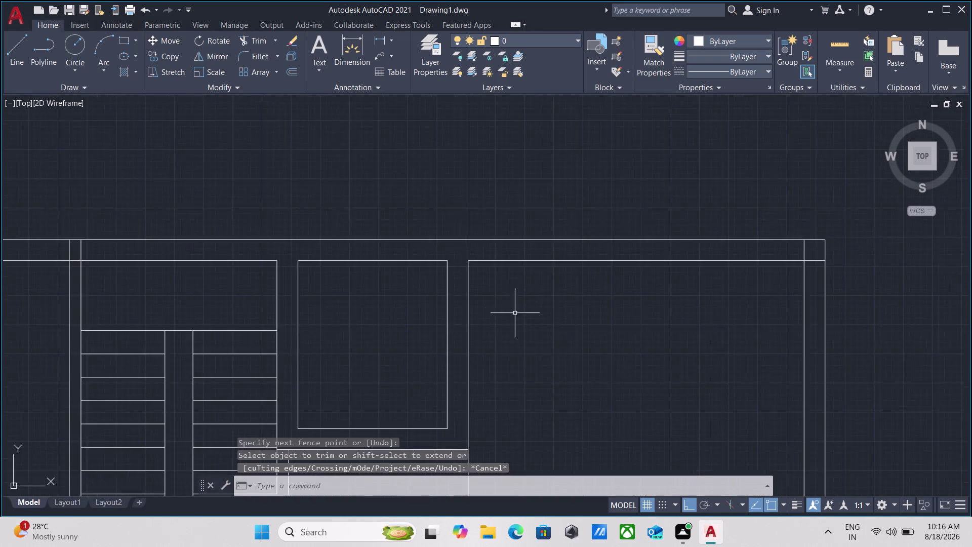
middle_drag(517, 327, 471, 151)
click(465, 385)
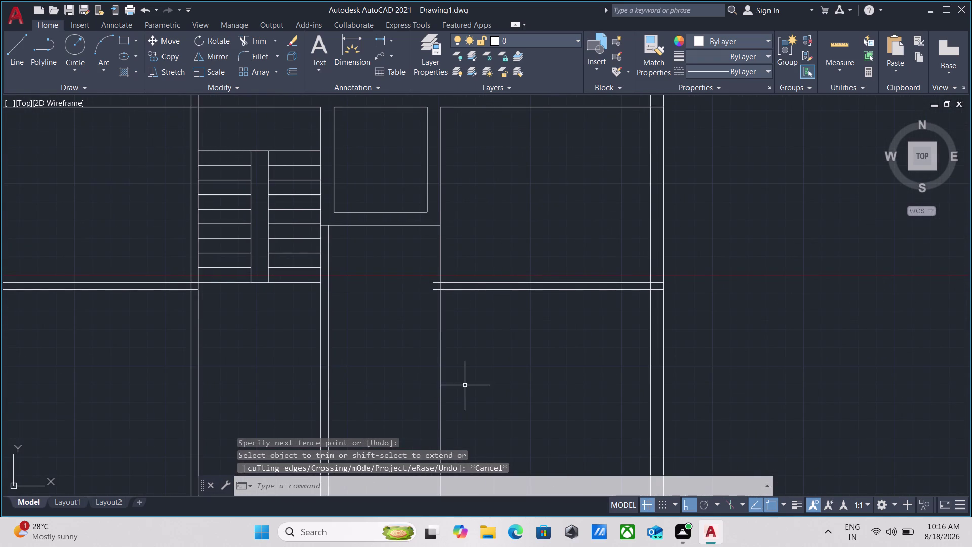
click(380, 352)
Offset the vertical wall line right of the corridor by 5.
key(o)
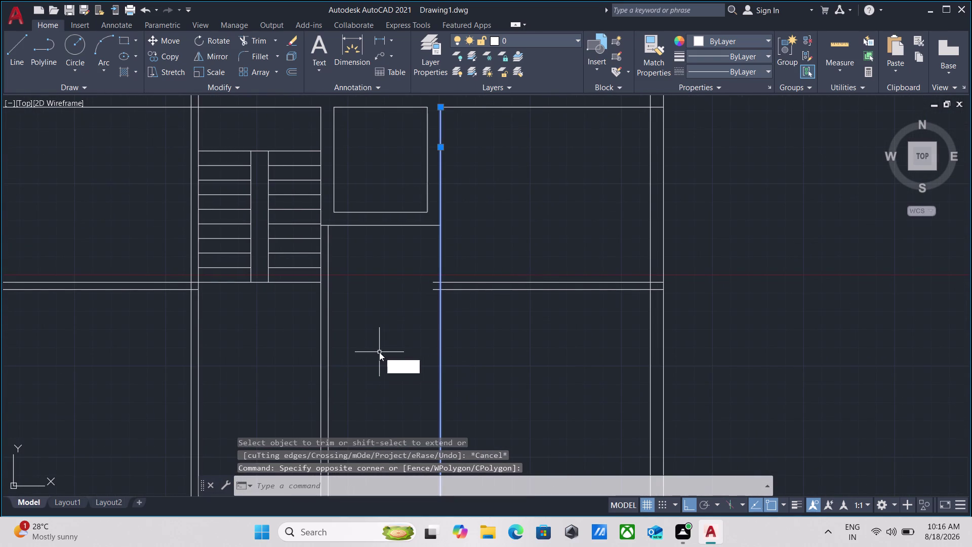
key(Return)
click(441, 345)
click(403, 348)
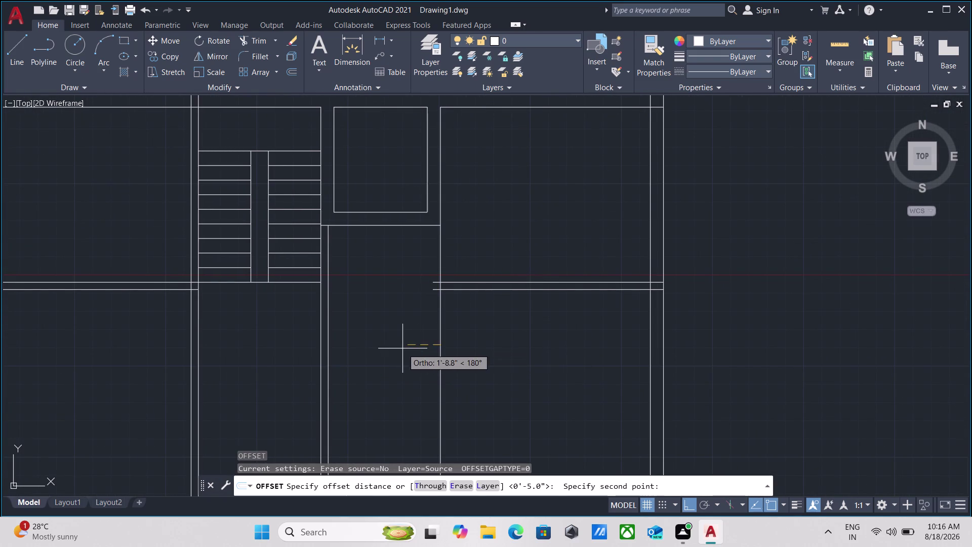
key(5)
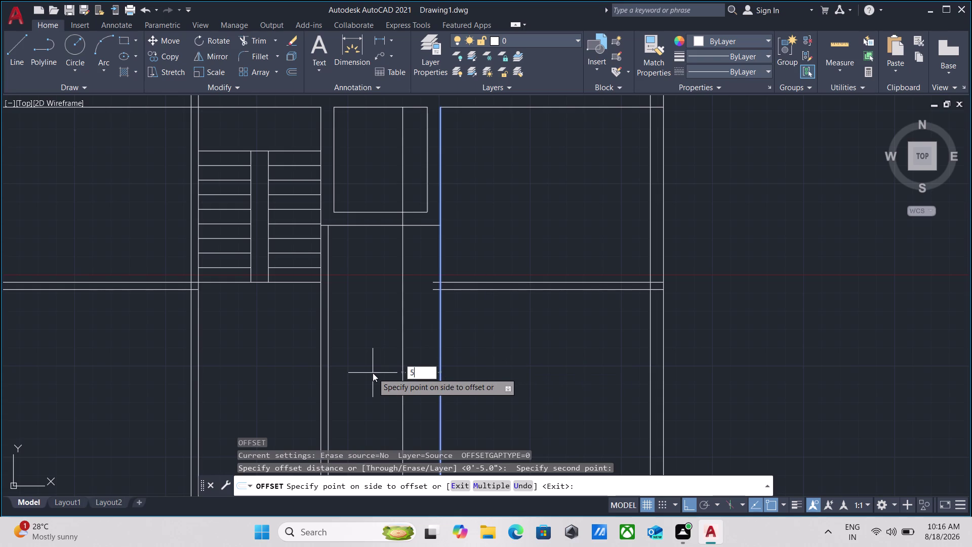
key(Return)
scroll(up, 3)
middle_drag(448, 245, 448, 329)
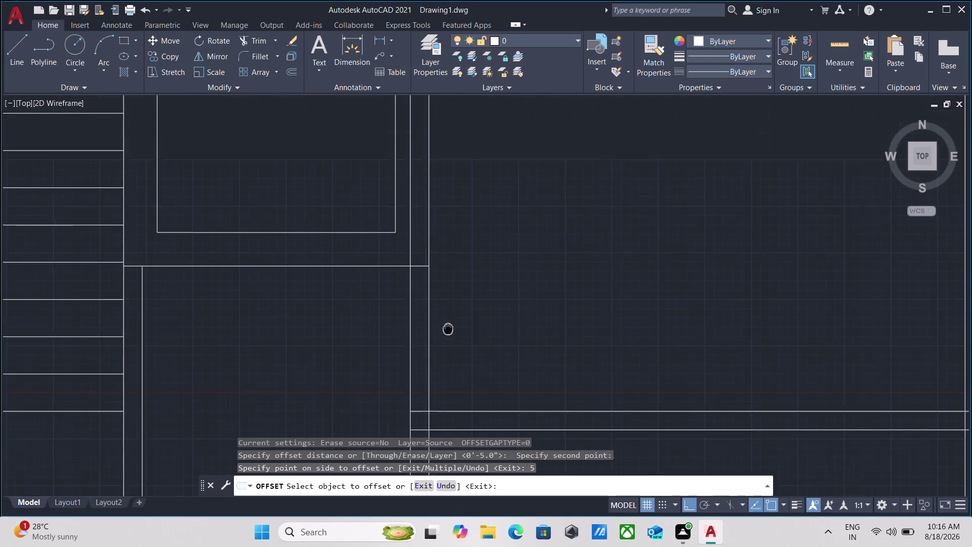
key(Escape)
middle_drag(447, 304, 449, 330)
Fence-trim the overlapping wall stubs at the corridor junction.
text(tr)
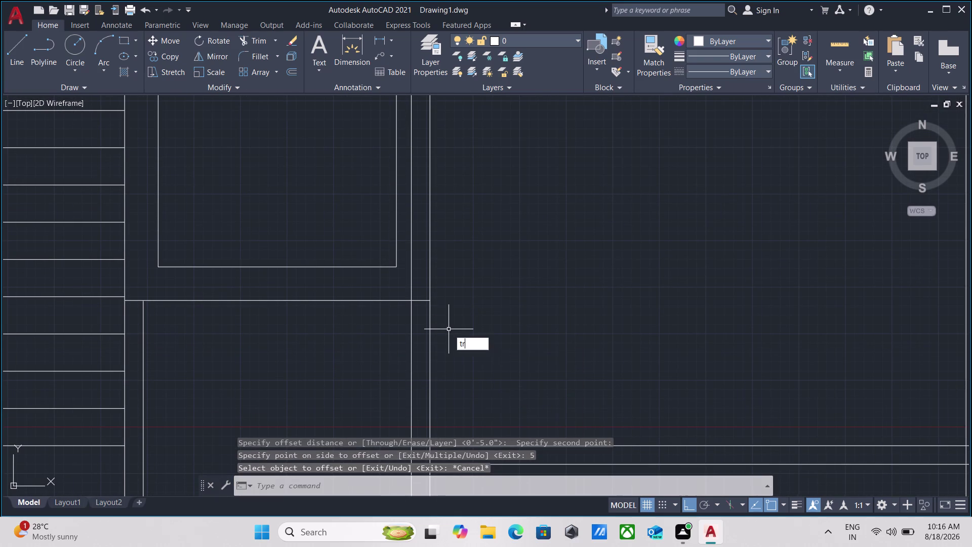
key(Return)
scroll(up, 3)
click(419, 286)
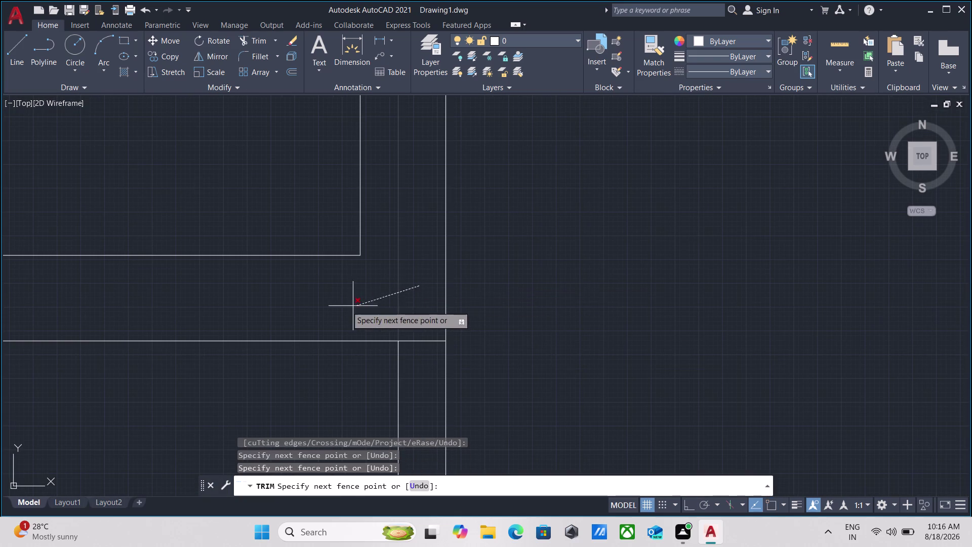
click(346, 306)
key(Escape)
scroll(down, 3)
scroll(down, 3)
middle_drag(459, 328, 460, 336)
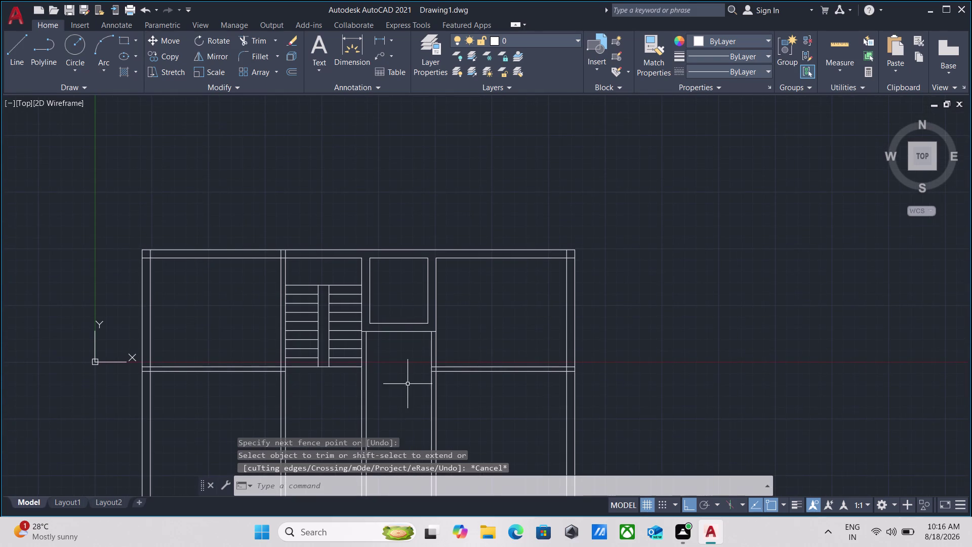
Pan and zoom to review the whole floor plan.
scroll(up, 3)
scroll(down, 3)
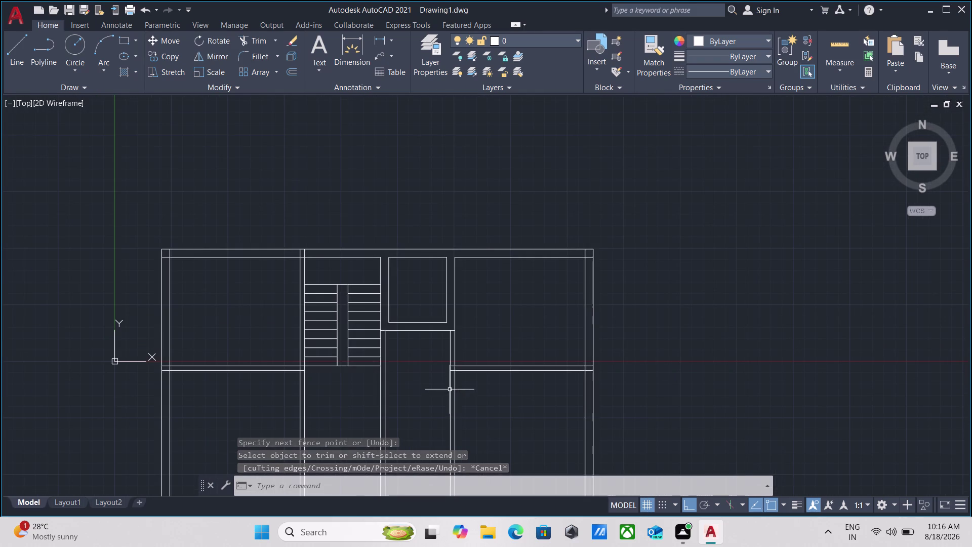
scroll(down, 3)
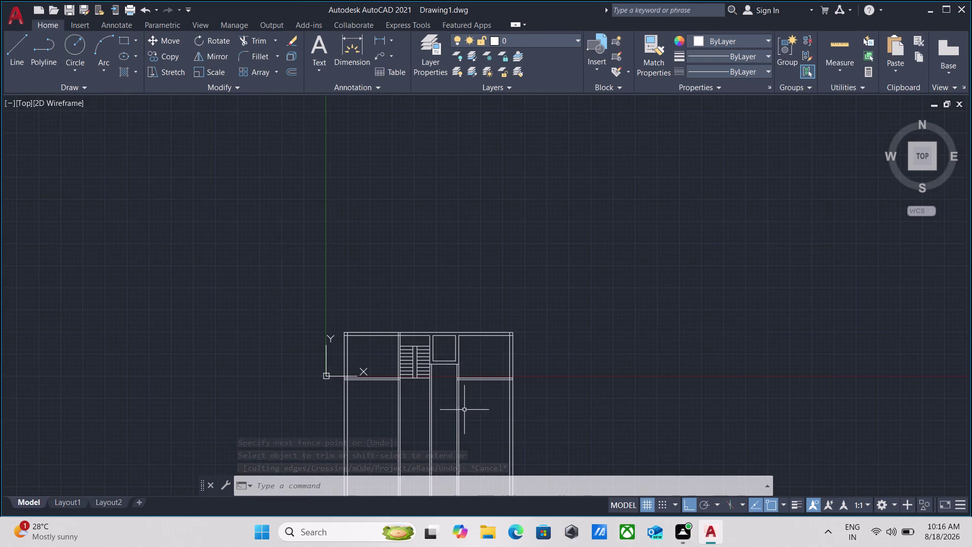
middle_drag(476, 424, 453, 329)
scroll(up, 3)
scroll(up, 3)
middle_drag(382, 233, 407, 453)
scroll(down, 3)
middle_drag(392, 386, 427, 410)
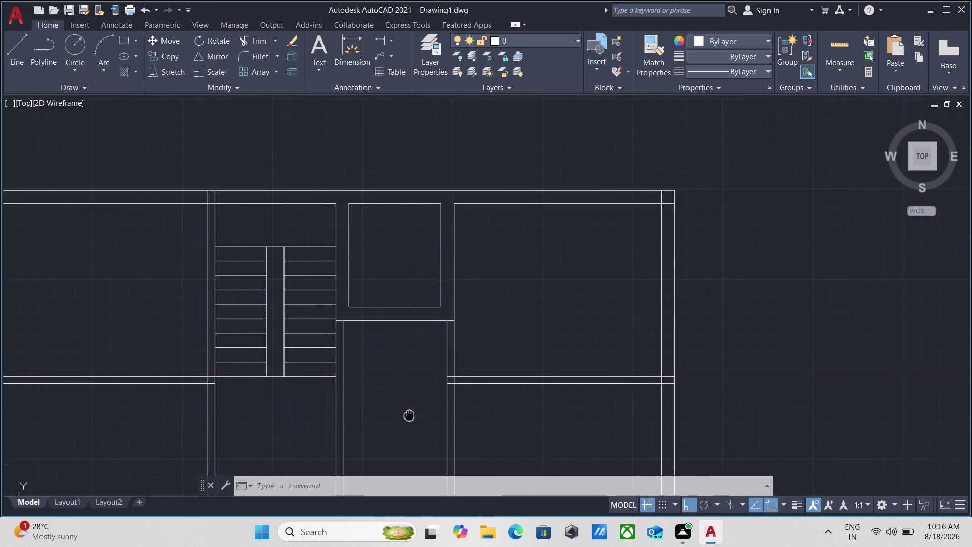
middle_drag(426, 411, 431, 409)
middle_drag(175, 222, 214, 271)
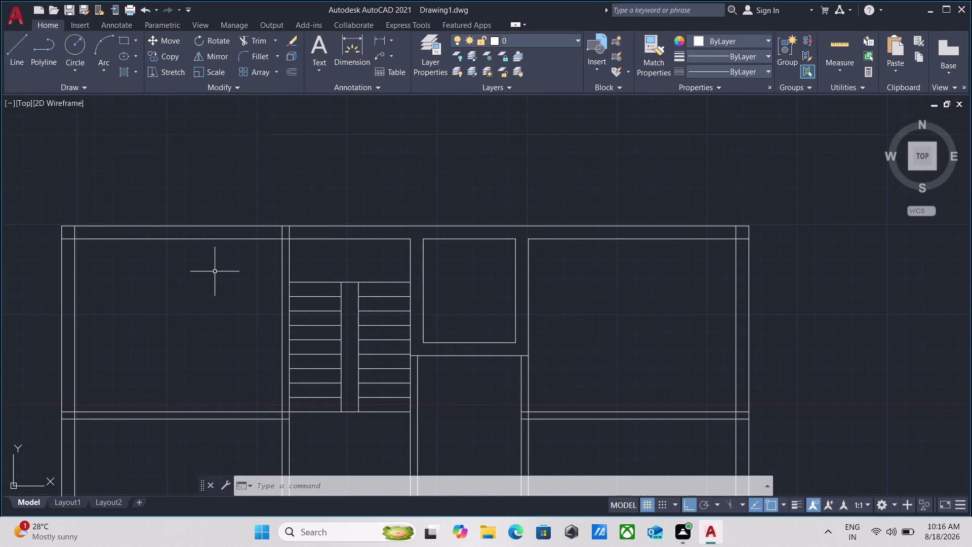
scroll(down, 3)
middle_drag(624, 362, 614, 347)
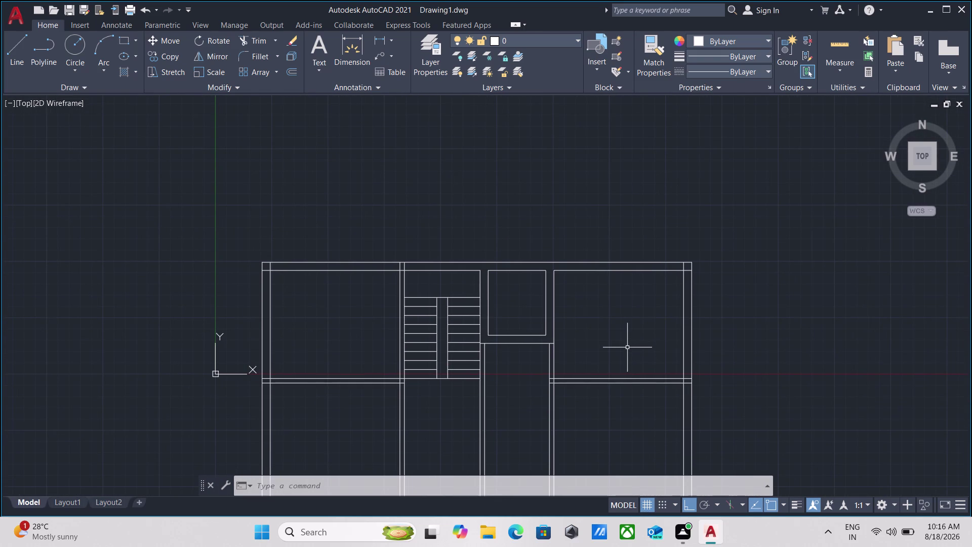
middle_drag(638, 352, 639, 375)
key(Escape)
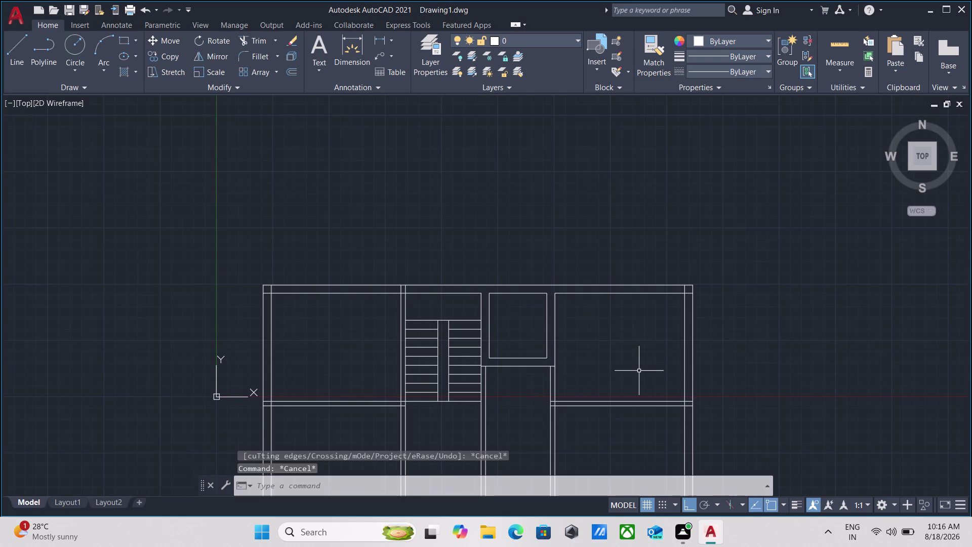
text(mea)
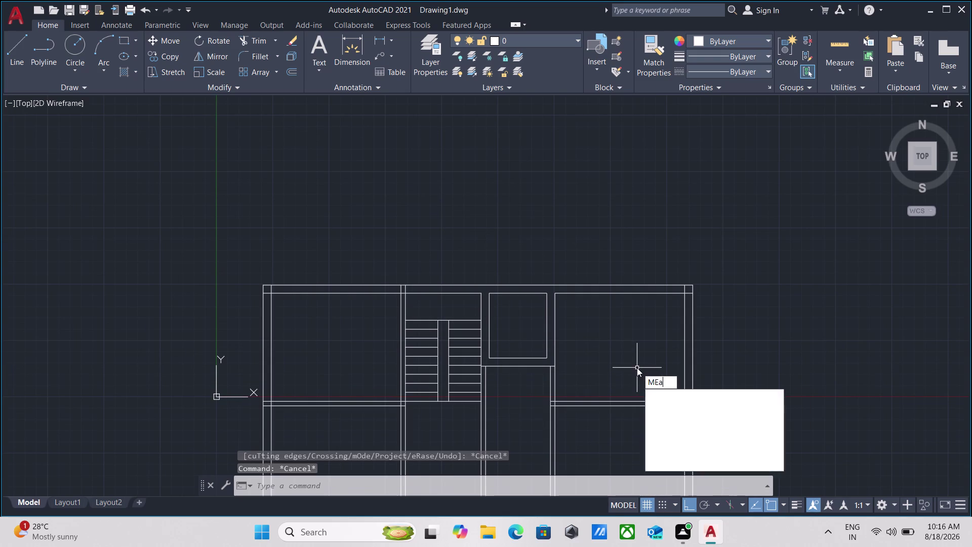
key(Return)
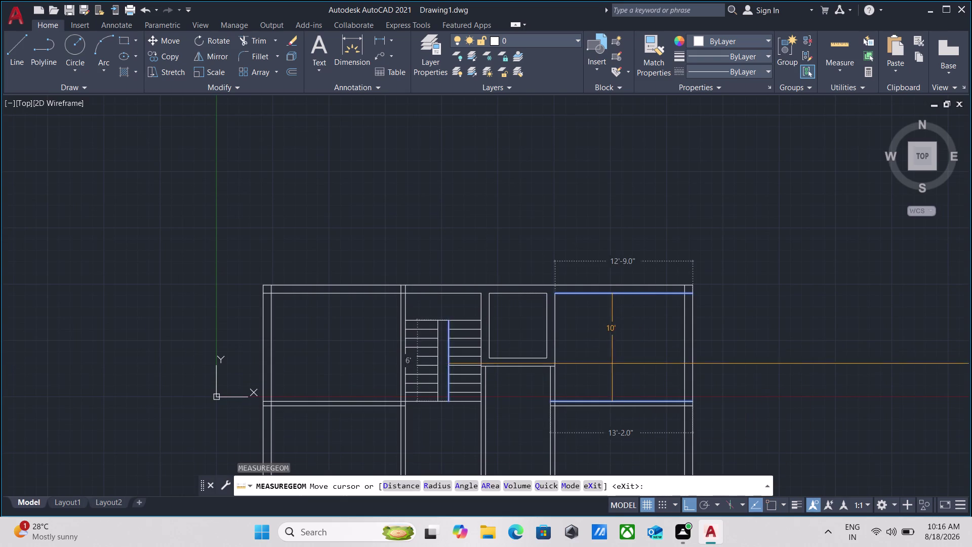
key(Escape)
scroll(up, 3)
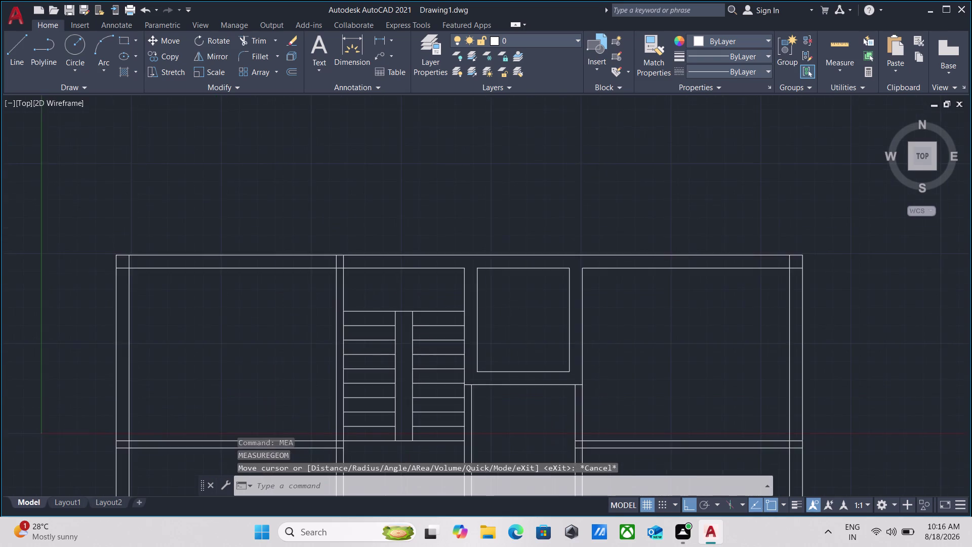
scroll(down, 3)
middle_drag(369, 291, 380, 293)
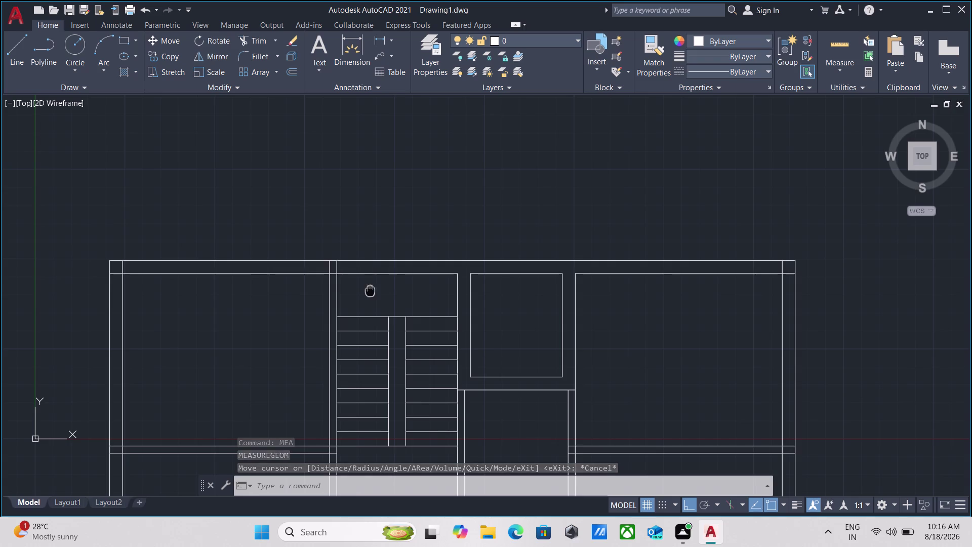
middle_drag(380, 292, 400, 300)
text(tr)
key(Return)
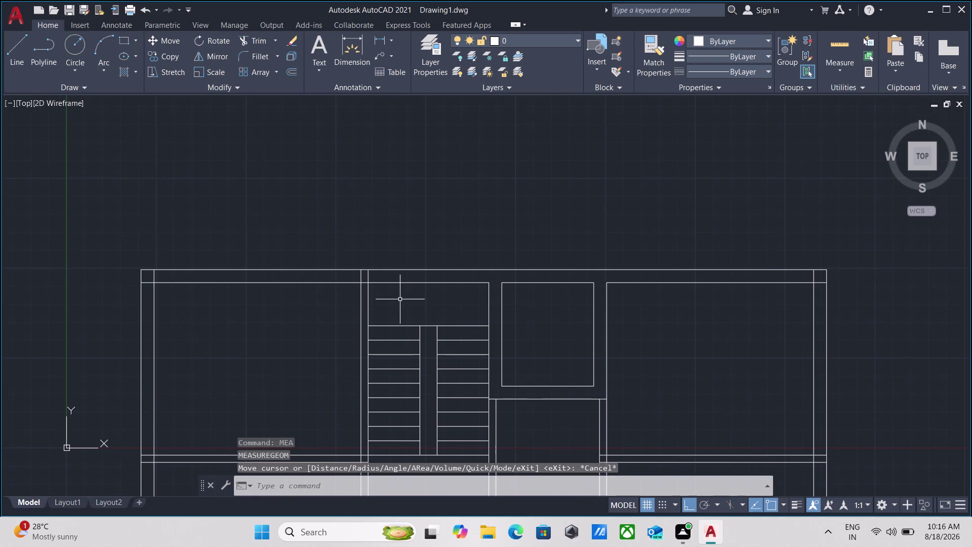
scroll(up, 3)
scroll(up, 3)
Fence-trim the cross-wall stubs at the junction and the lower wall corner.
click(465, 276)
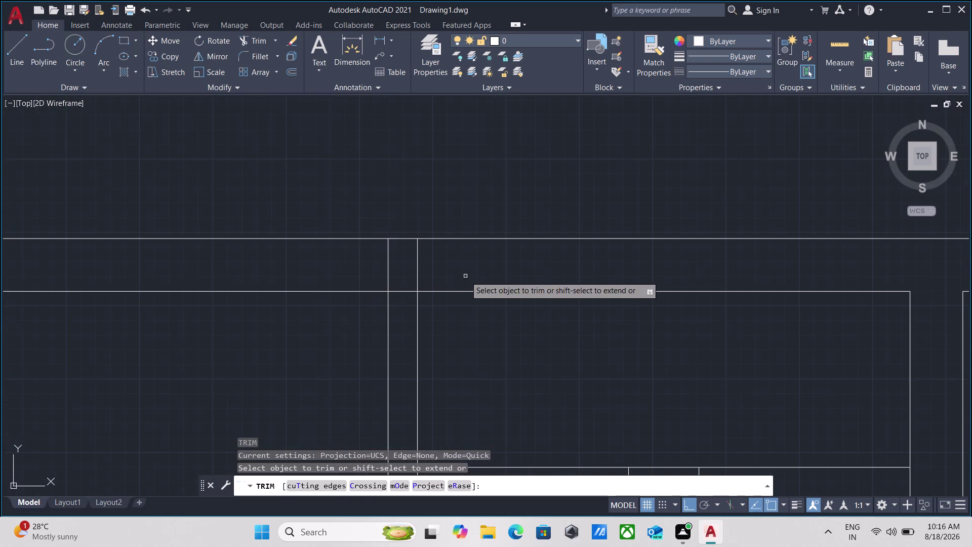
click(322, 252)
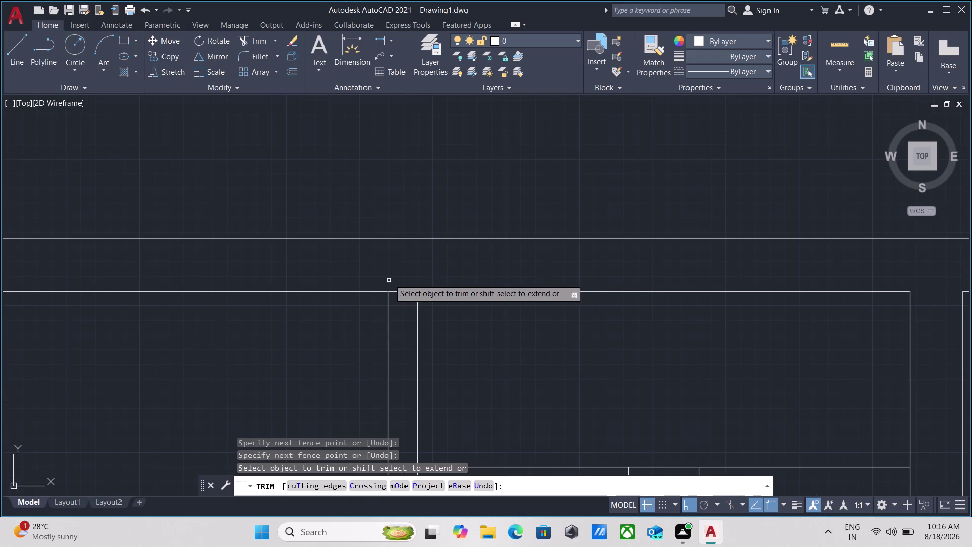
click(401, 278)
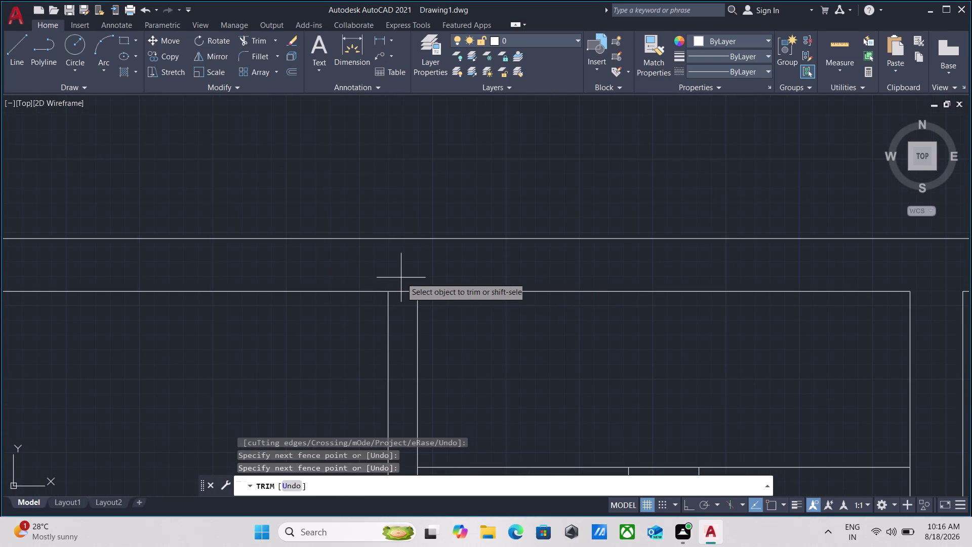
click(402, 318)
scroll(down, 3)
scroll(down, 3)
middle_drag(233, 360, 479, 365)
scroll(up, 3)
scroll(up, 3)
click(333, 362)
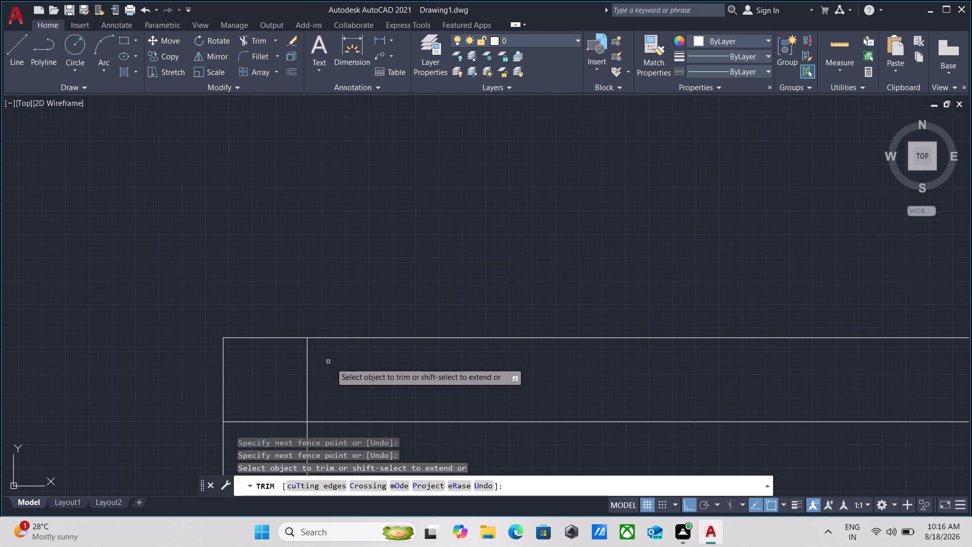
click(268, 366)
click(256, 395)
click(257, 432)
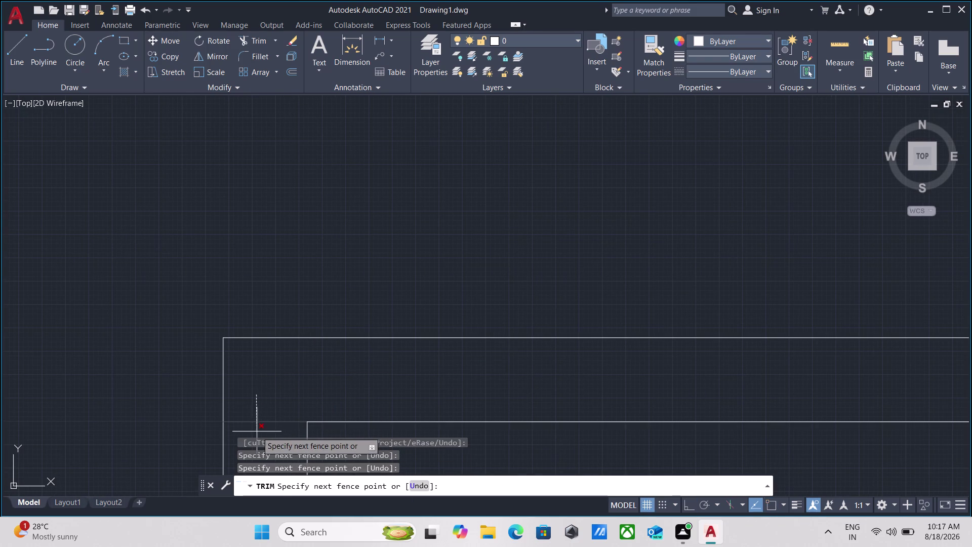
Trim the remaining stubs crossing the left outer wall with a fence.
scroll(down, 3)
scroll(down, 3)
middle_drag(332, 429, 357, 348)
scroll(down, 3)
middle_drag(363, 345, 365, 311)
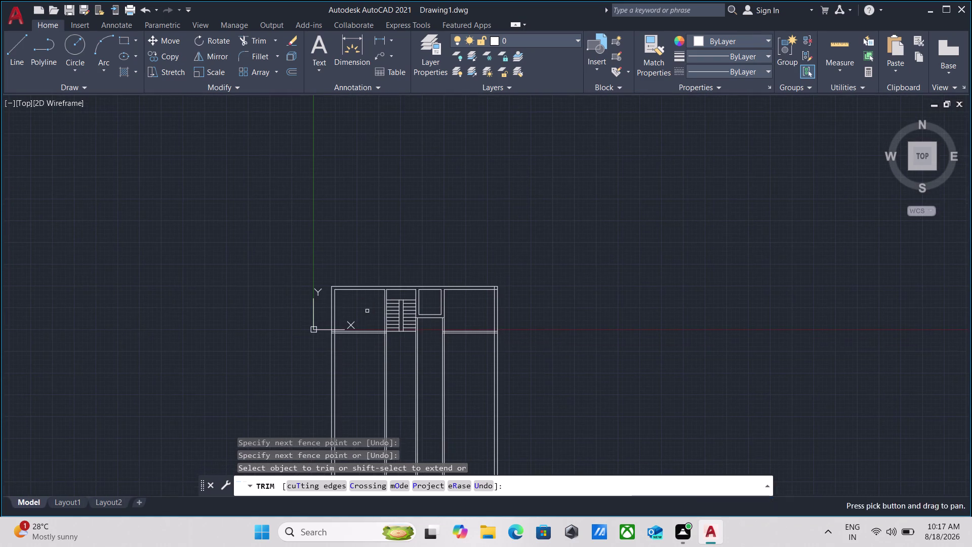
scroll(up, 3)
scroll(up, 3)
middle_drag(348, 344, 384, 359)
key(Escape)
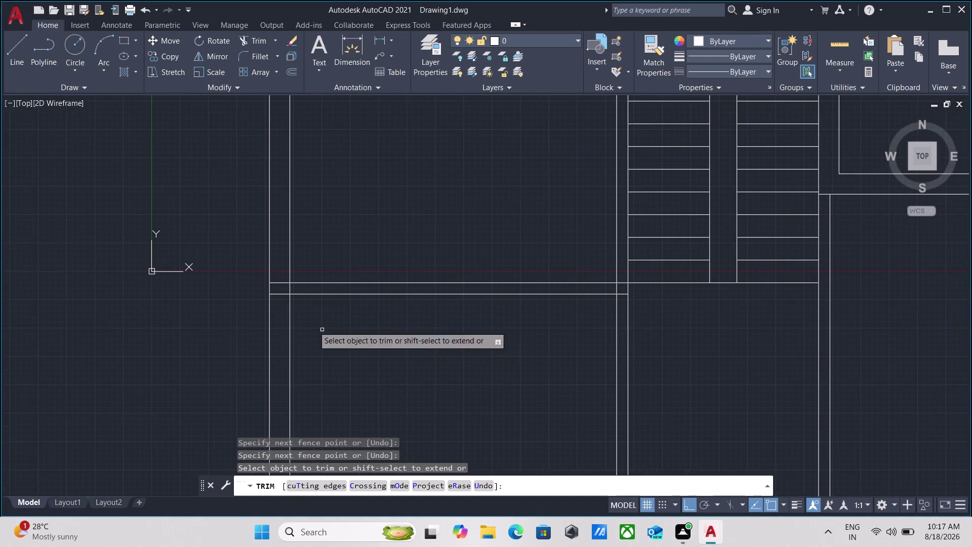
middle_drag(305, 324, 345, 337)
text(tr)
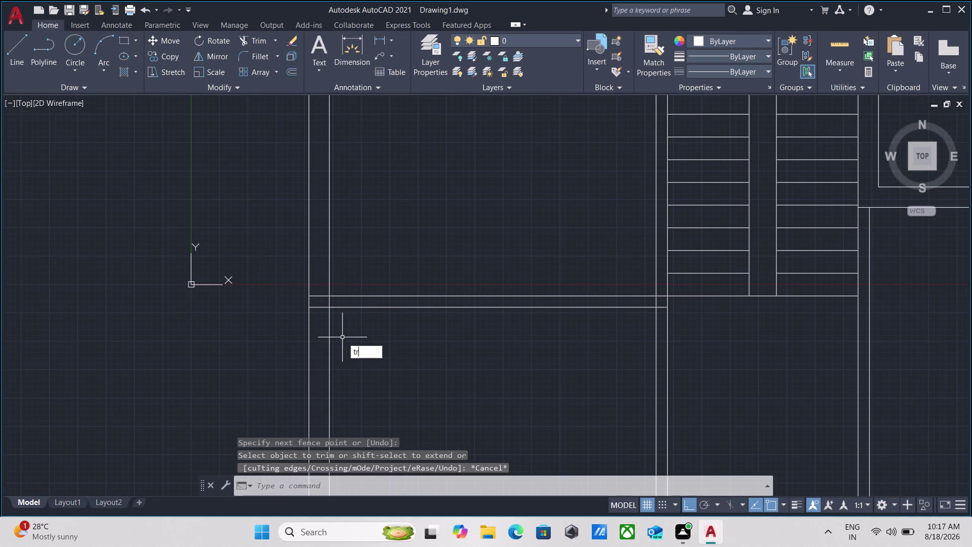
key(Return)
click(316, 288)
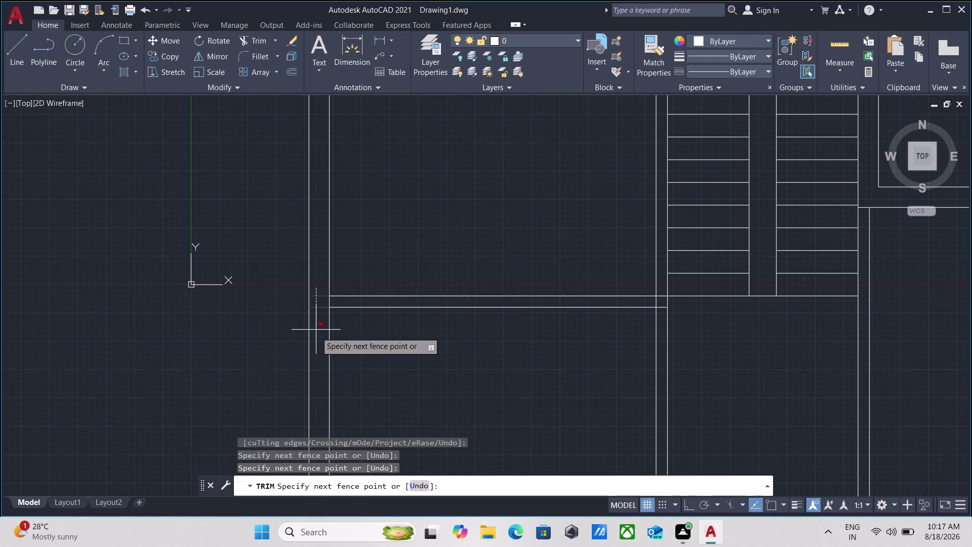
click(316, 332)
key(Escape)
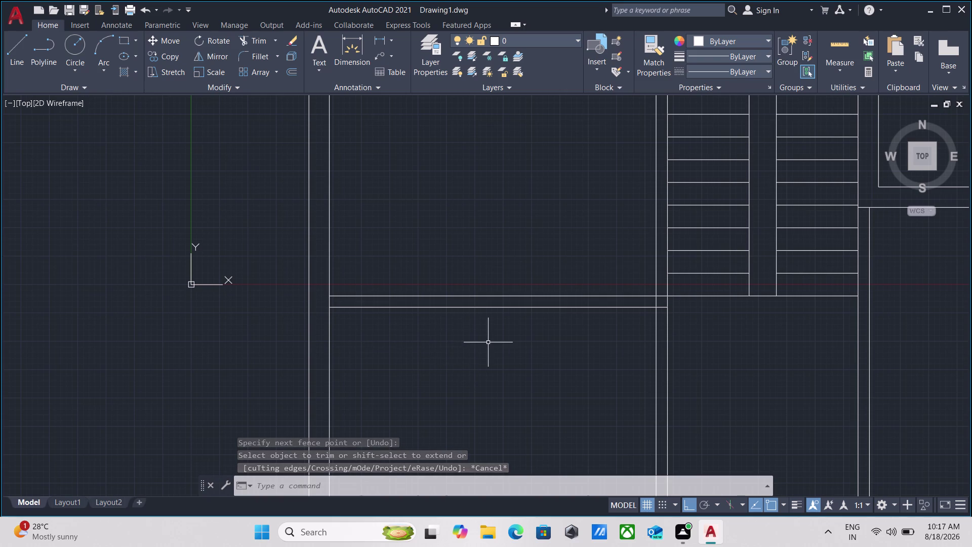
Select the lower cross wall line for offsetting.
click(504, 350)
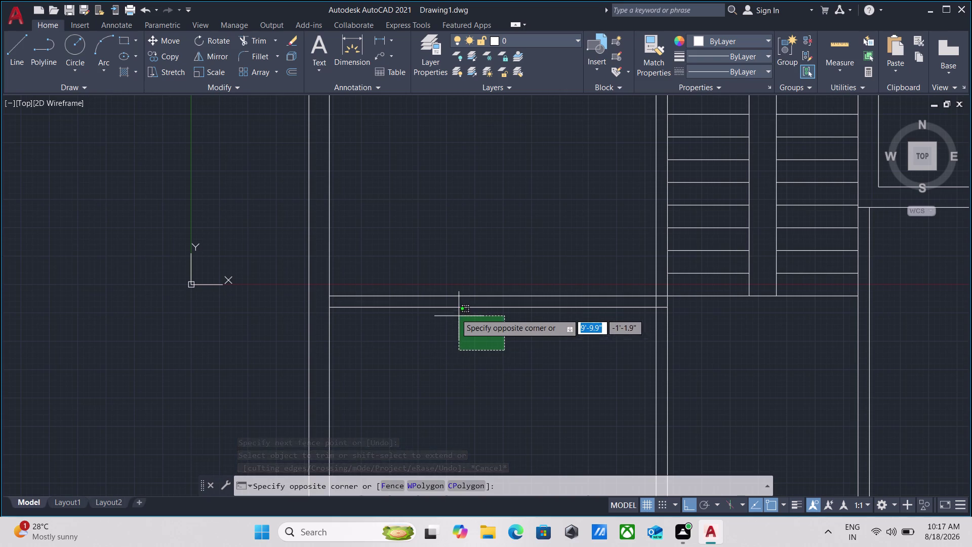
click(452, 299)
key(o)
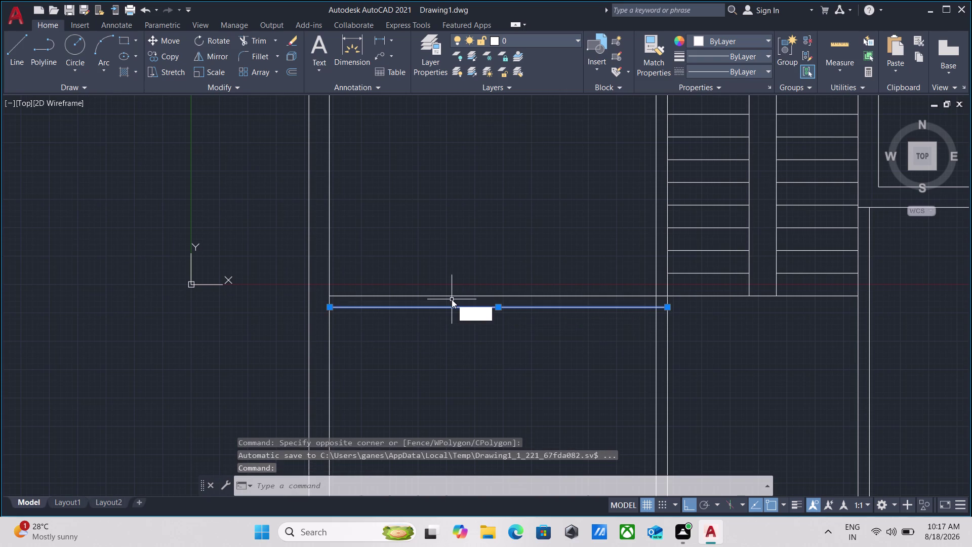
key(Return)
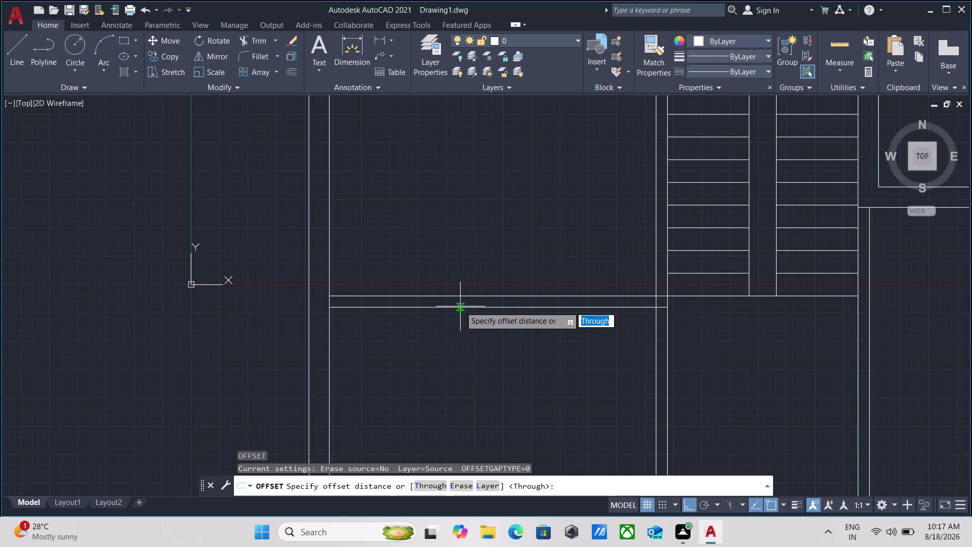
Offset the wall line 4' to place the new cross wall.
click(460, 307)
click(460, 366)
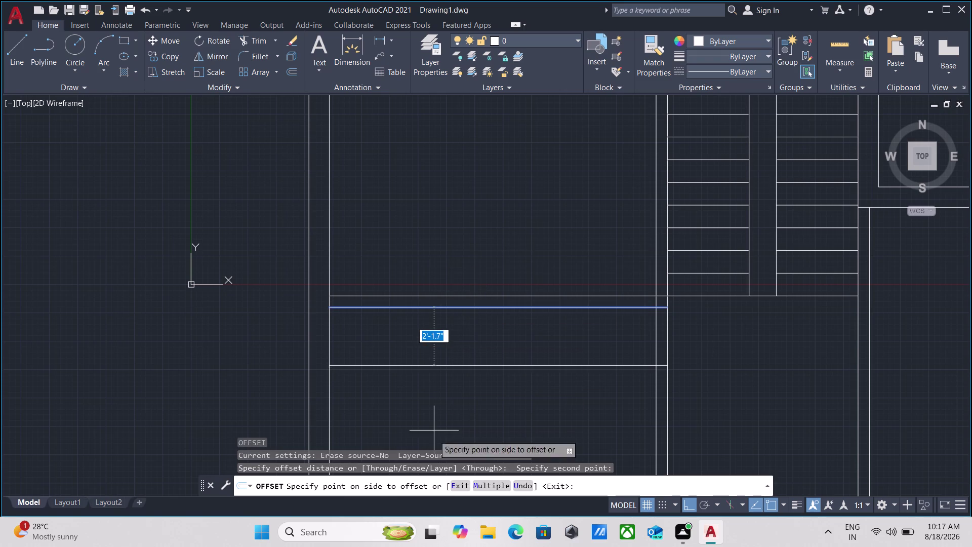
key(4)
key(apostrophe)
key(Return)
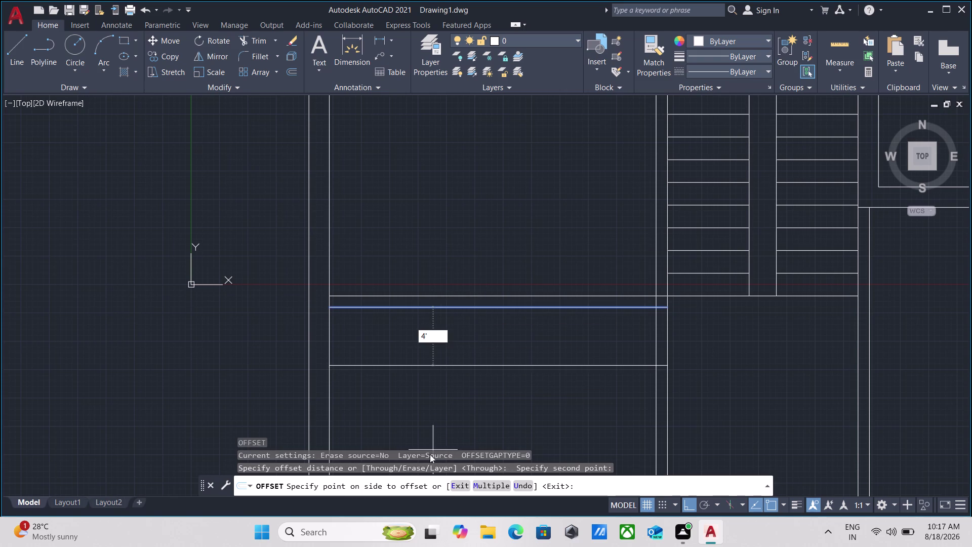
scroll(down, 3)
middle_drag(452, 358, 452, 313)
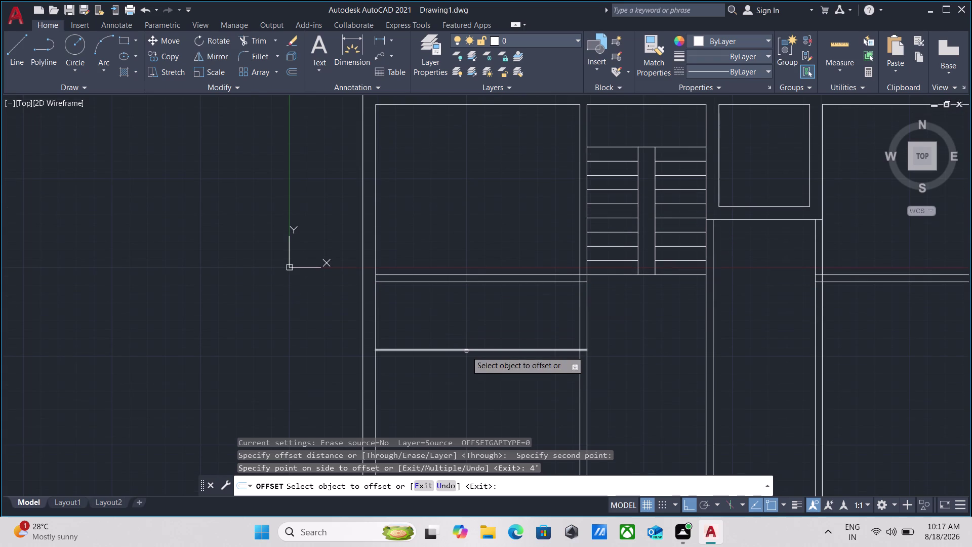
Offset the new line 5 units inward to form the double-line wall.
click(467, 351)
key(5)
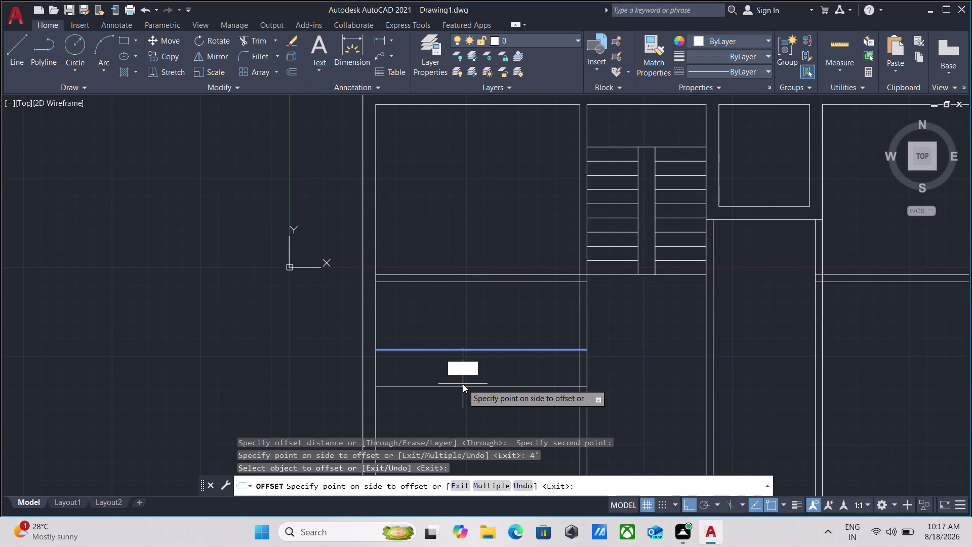
key(Return)
click(377, 309)
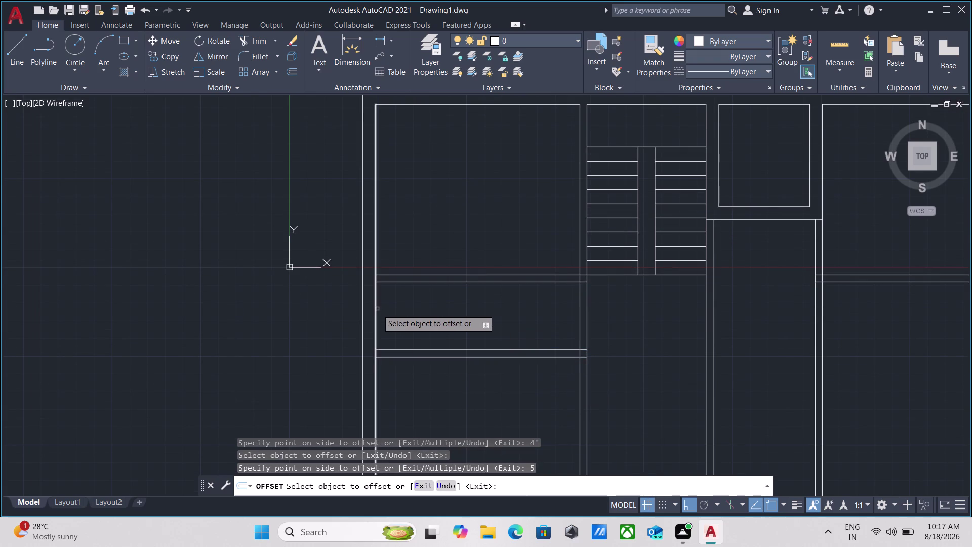
key(Escape)
scroll(up, 3)
middle_drag(390, 309, 391, 331)
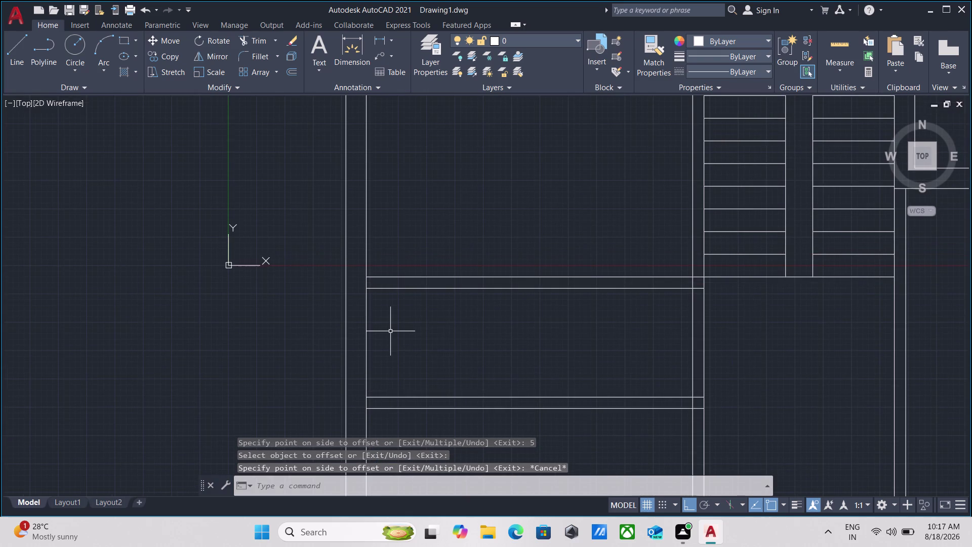
Fence-trim the overlapping cross wall line ends at the left vertical wall junction.
text(tr)
key(Return)
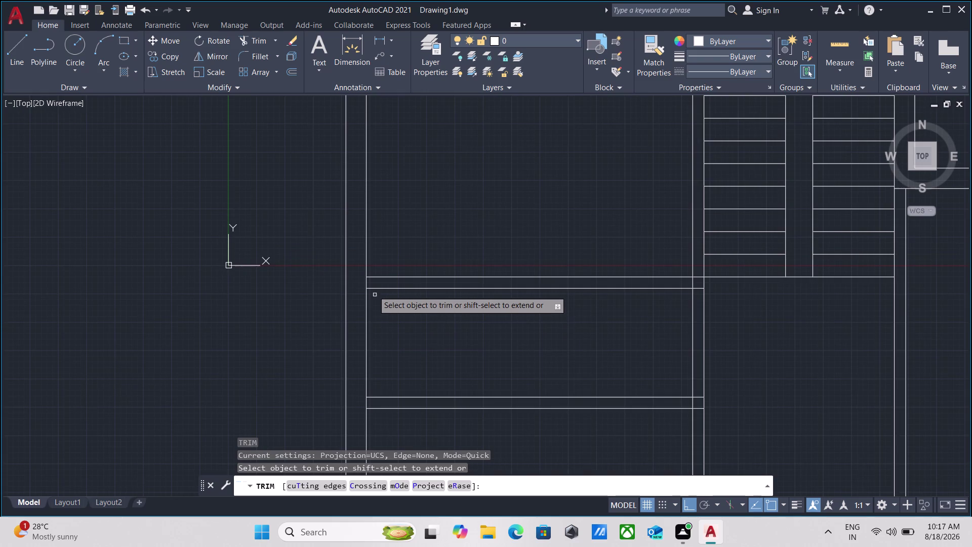
scroll(up, 3)
click(377, 271)
click(296, 276)
scroll(down, 3)
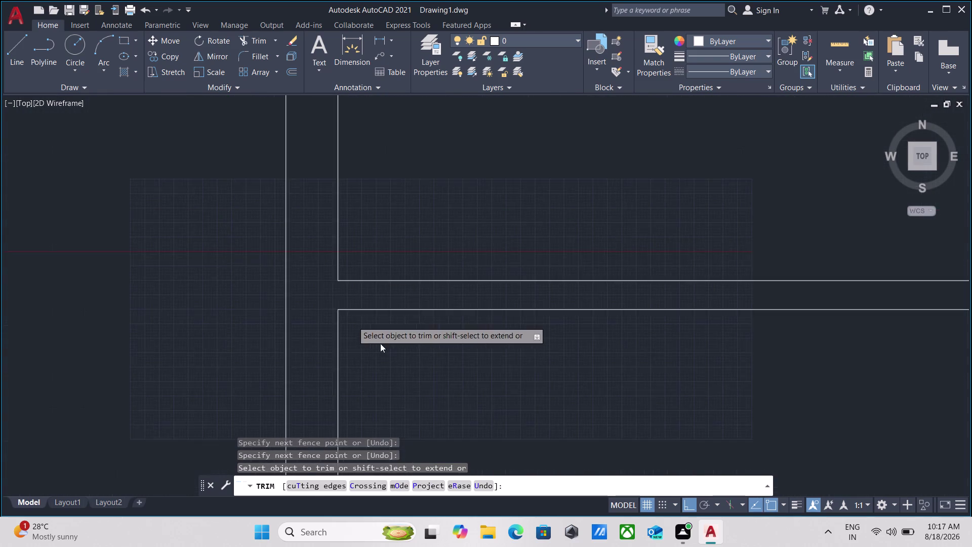
scroll(down, 3)
middle_drag(380, 350, 395, 258)
scroll(up, 3)
scroll(up, 3)
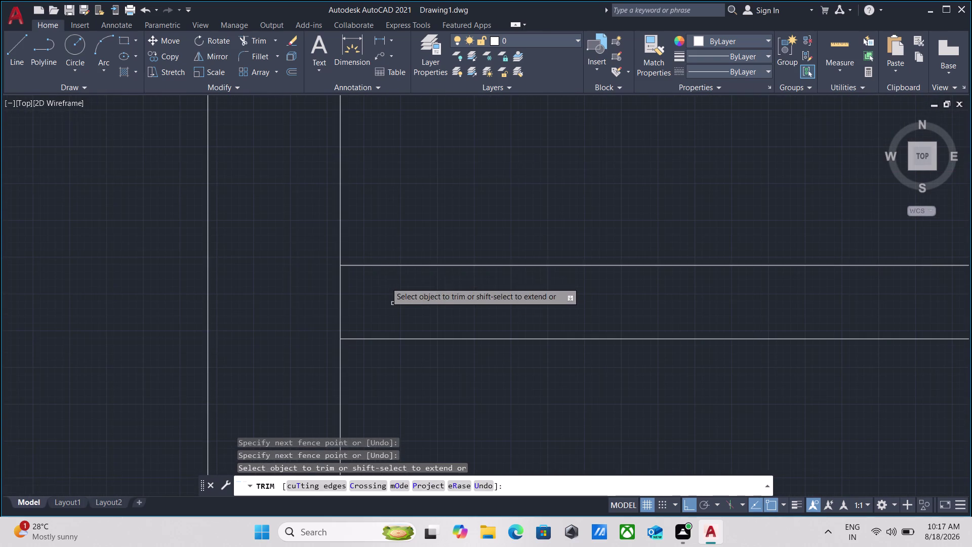
click(367, 292)
click(291, 296)
key(Escape)
Select the vertical wall line and begin an OFFSET.
middle_drag(411, 230, 405, 323)
drag(399, 305, 385, 285)
click(290, 217)
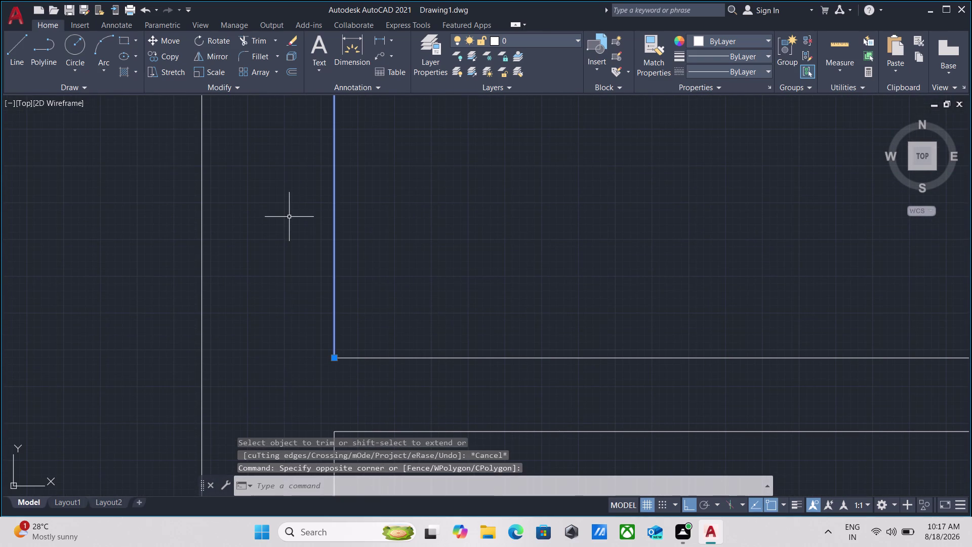
key(o)
key(Return)
Offset the lower-left room's left wall 7'6 to place the partition line.
scroll(down, 3)
middle_drag(380, 251, 365, 374)
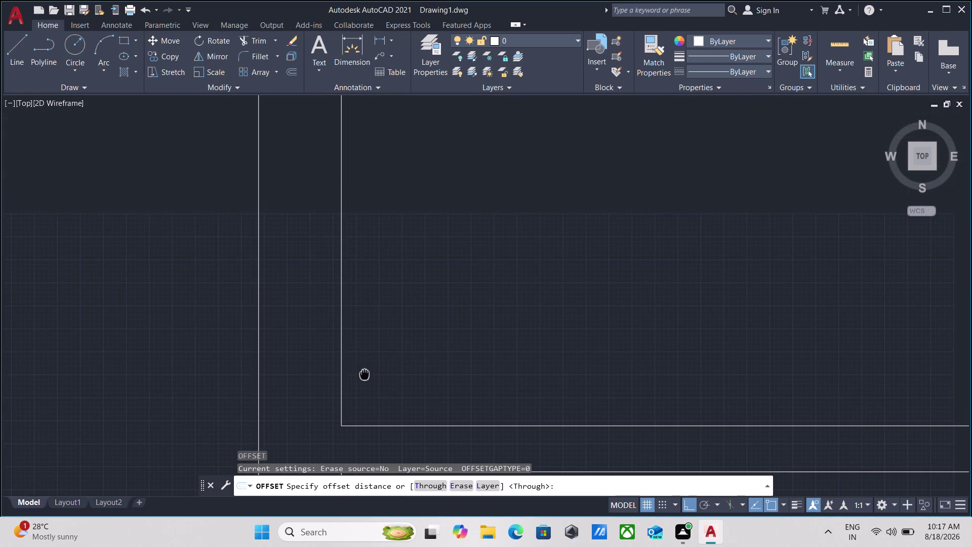
click(338, 253)
click(383, 262)
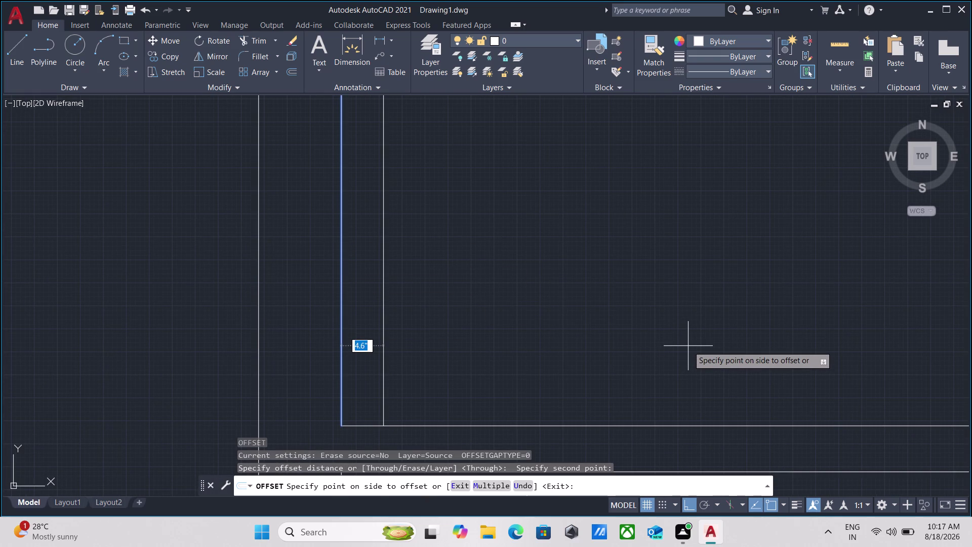
key(7)
key(apostrophe)
key(6)
key(Return)
Offset the new partition line by 5 to make a double-line wall.
scroll(down, 3)
scroll(down, 3)
middle_drag(675, 294, 484, 336)
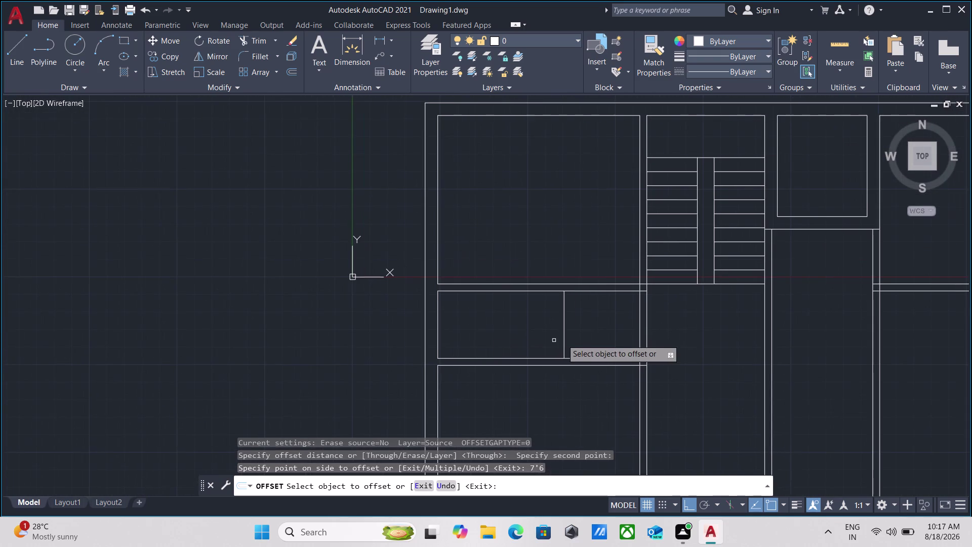
scroll(up, 3)
click(553, 317)
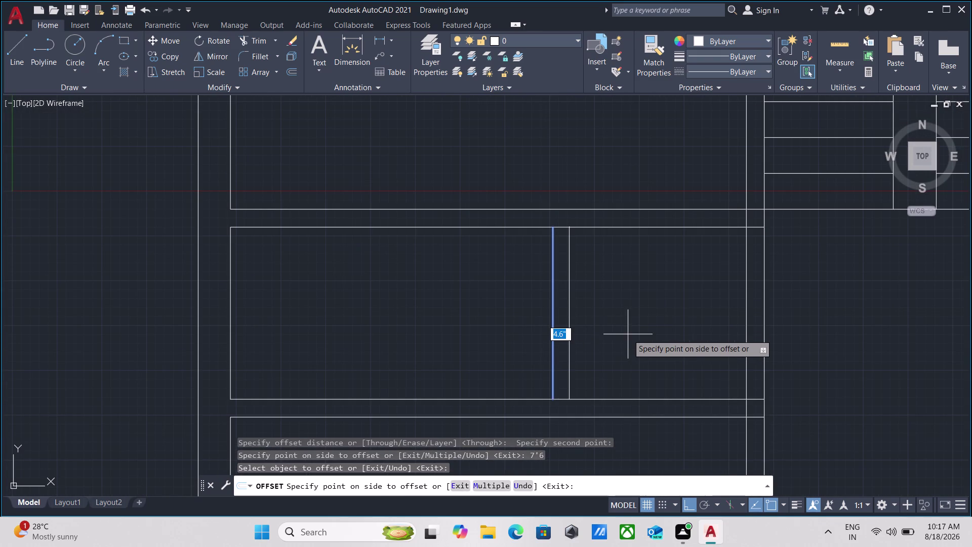
key(5)
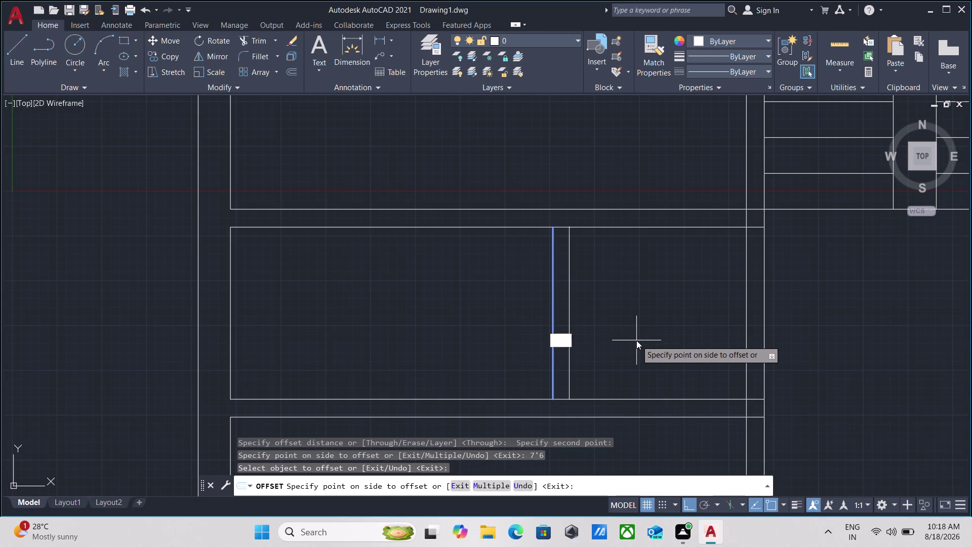
key(Return)
scroll(down, 3)
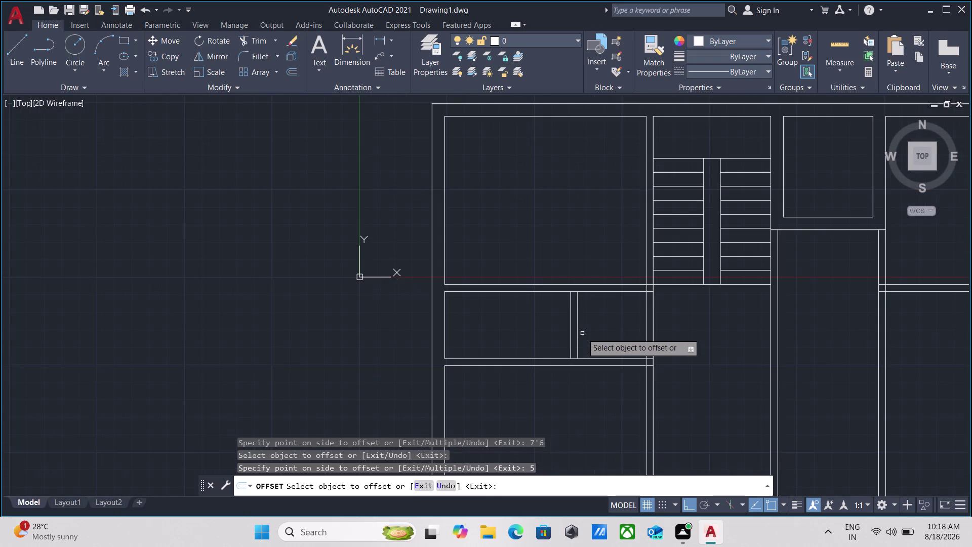
middle_drag(583, 333, 550, 334)
key(Escape)
Pan around the floor plan toward the lower rooms.
scroll(up, 3)
scroll(down, 3)
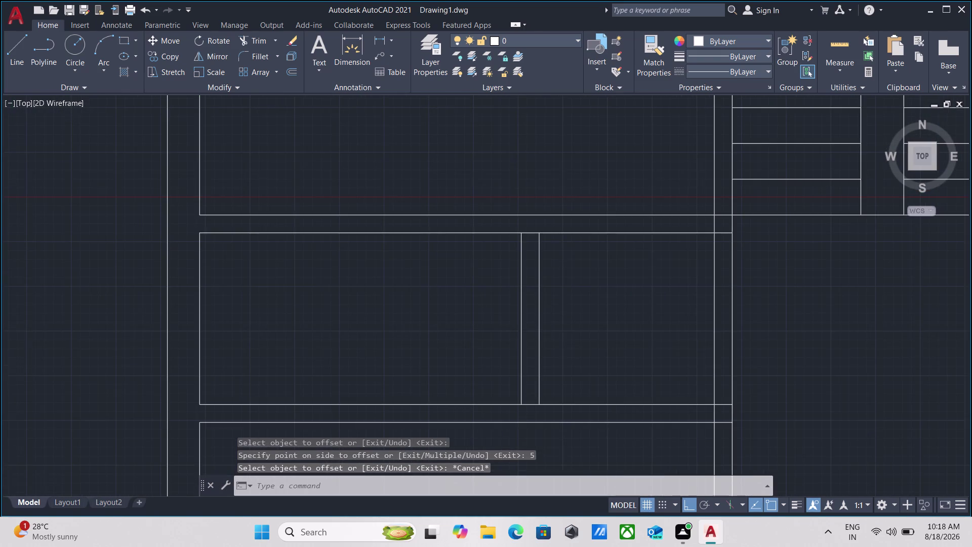
middle_drag(546, 322, 506, 330)
scroll(down, 3)
middle_drag(529, 332, 531, 340)
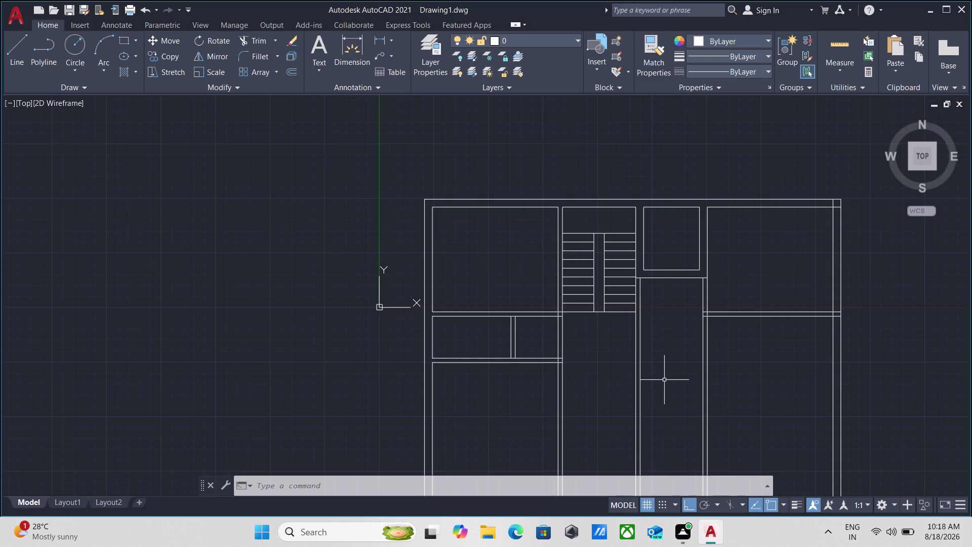
scroll(down, 3)
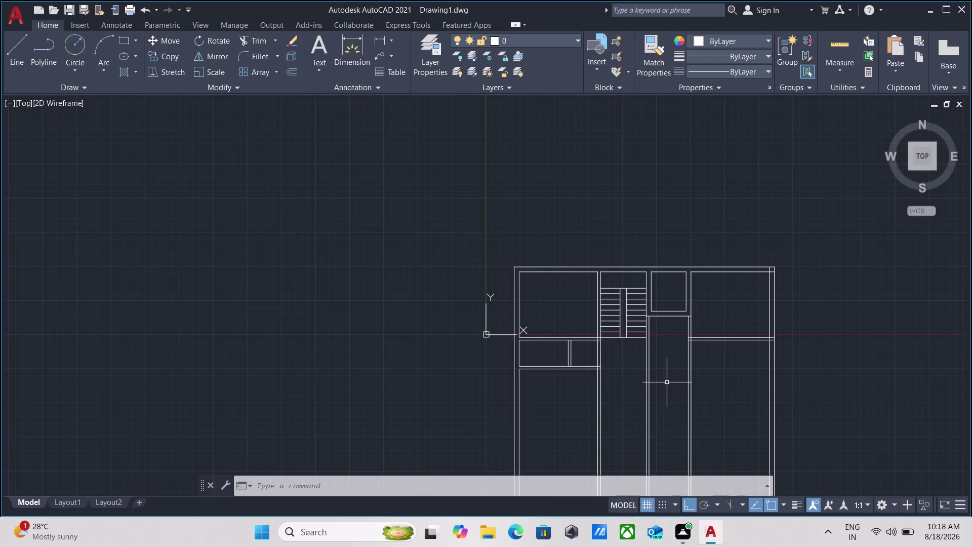
scroll(up, 3)
middle_drag(567, 378, 458, 367)
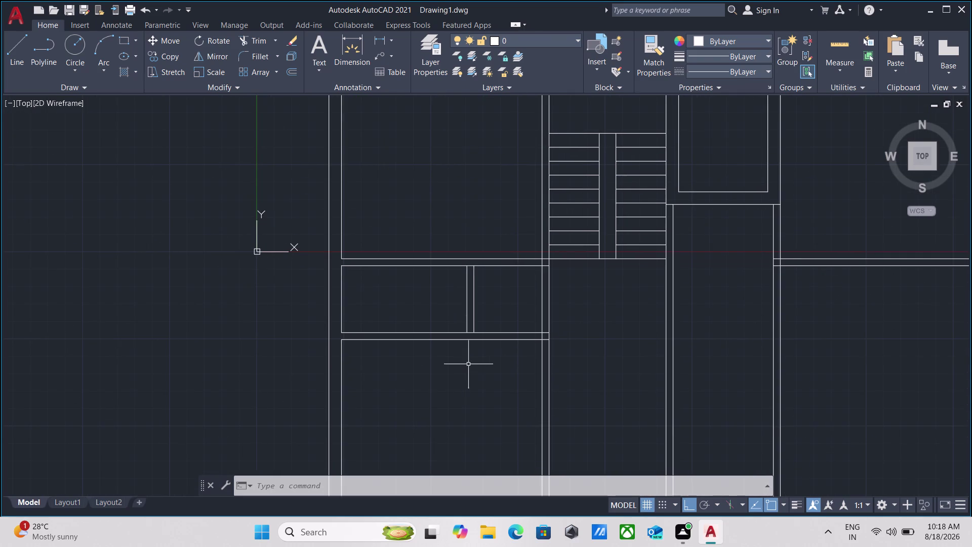
middle_drag(477, 362, 442, 368)
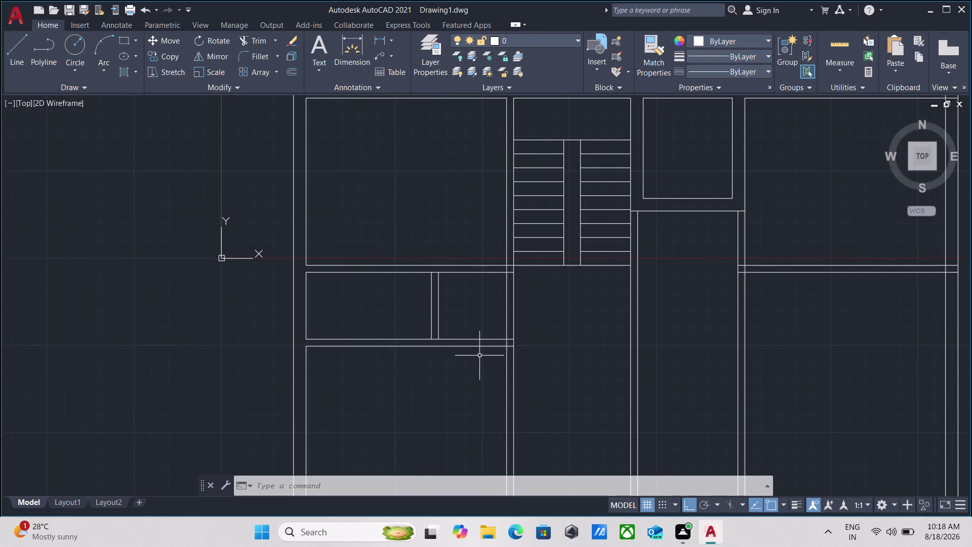
Extend the first horizontal cross wall line right to the right-hand vertical wall.
key(e)
key(x)
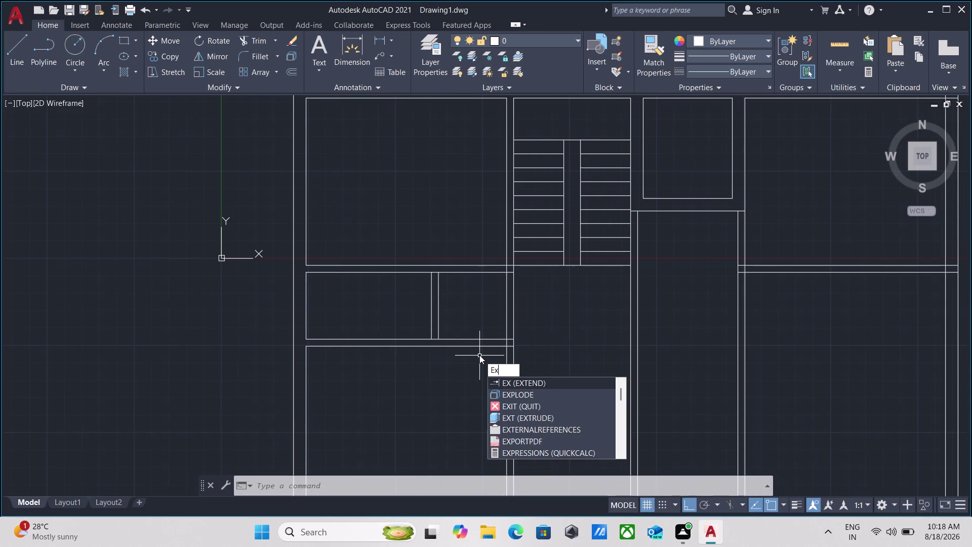
key(Return)
click(481, 340)
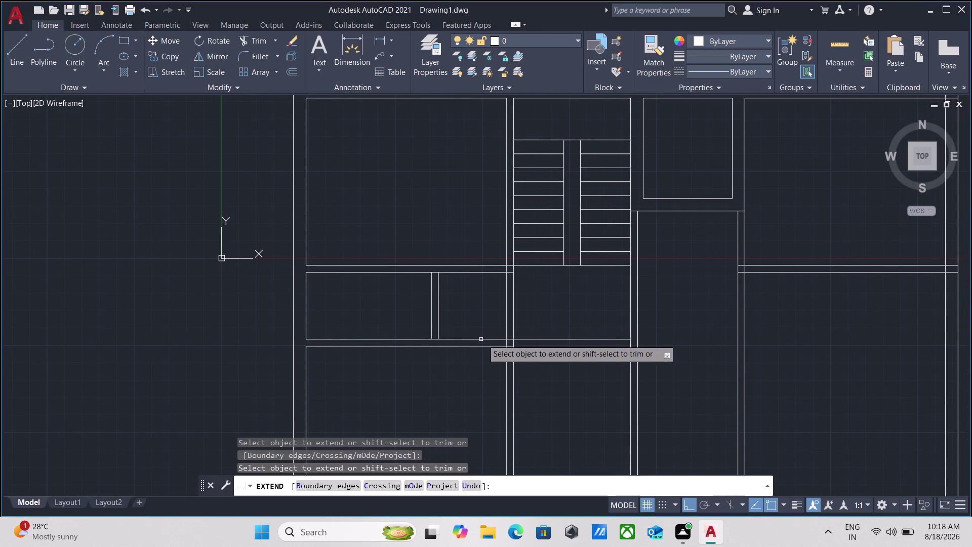
click(553, 339)
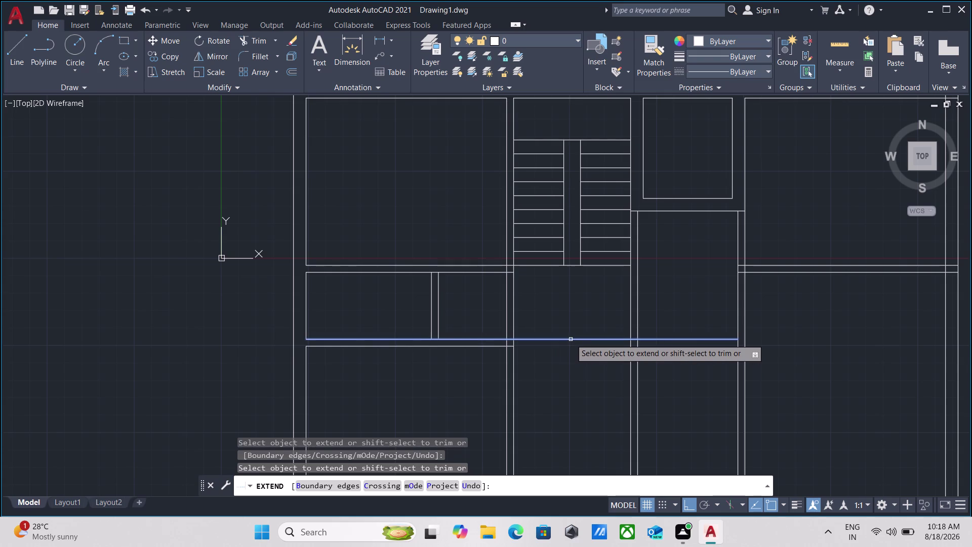
click(571, 338)
click(692, 339)
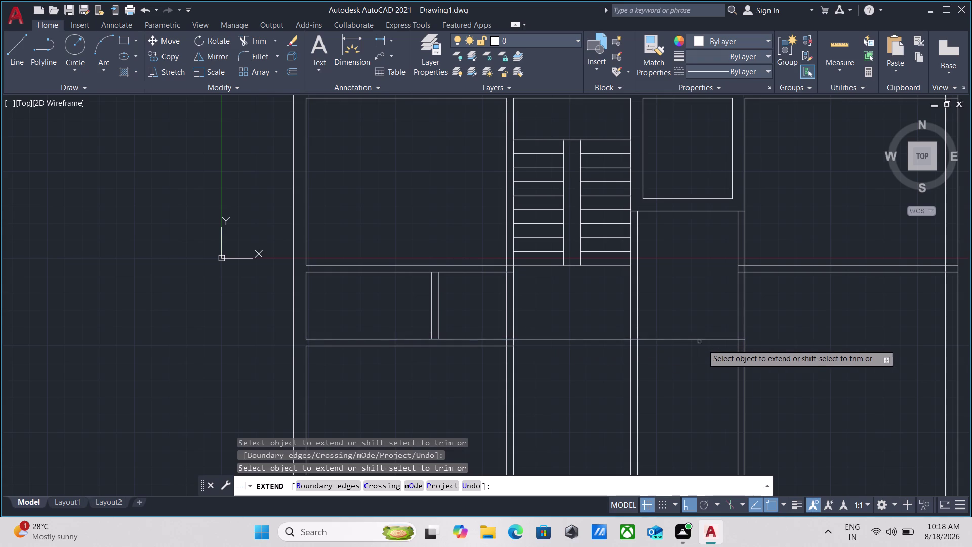
click(711, 337)
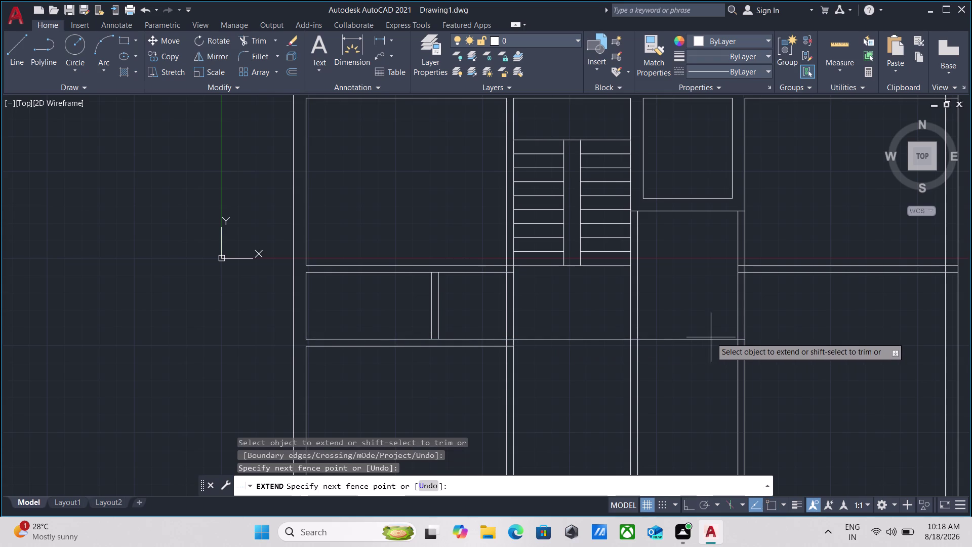
scroll(down, 3)
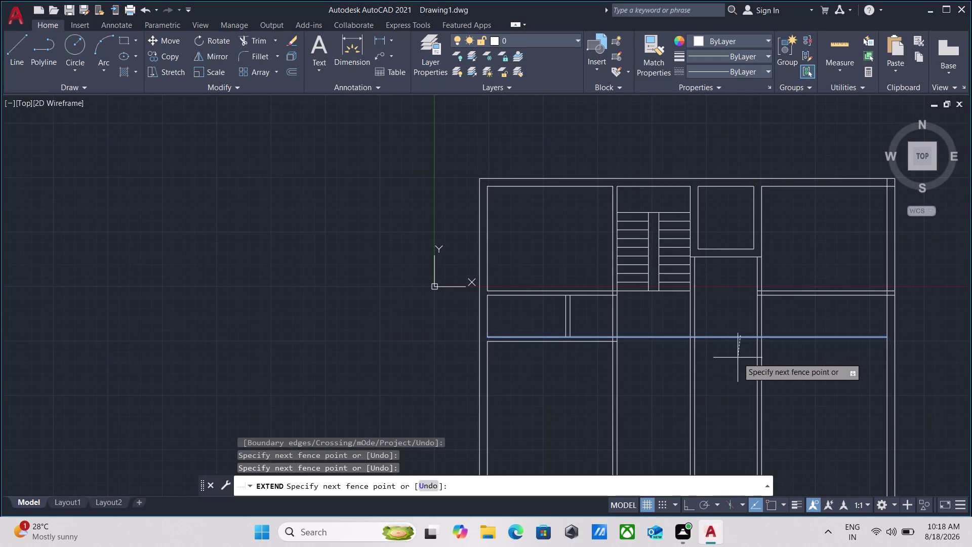
click(738, 358)
key(Escape)
scroll(up, 3)
middle_drag(619, 354, 541, 370)
Extend the lower cross wall line rightward across the corridor.
text(ex)
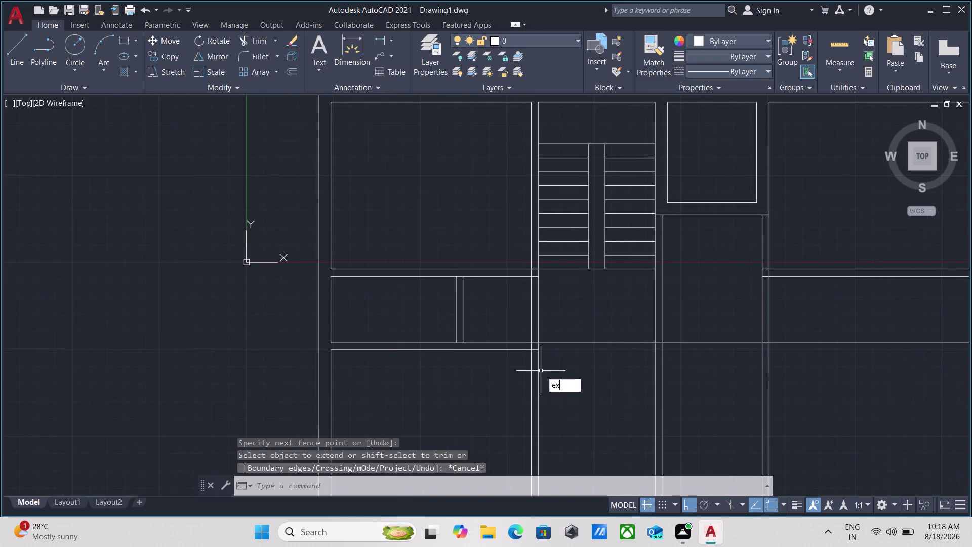
key(Return)
click(500, 349)
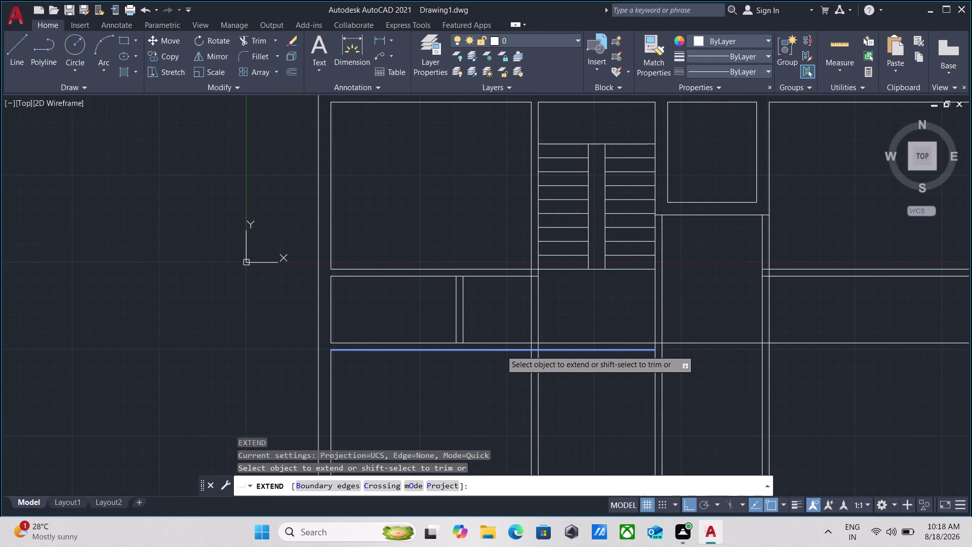
click(601, 349)
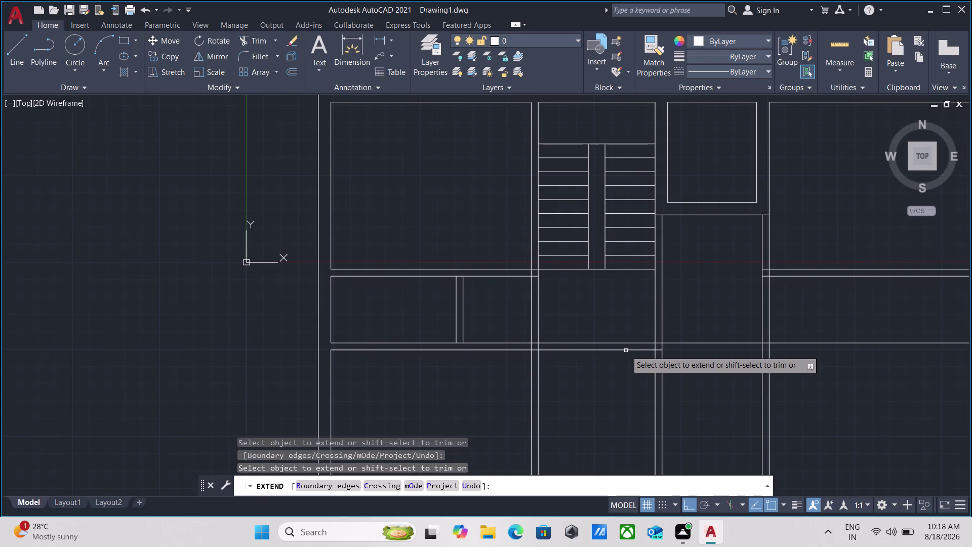
click(626, 350)
click(712, 351)
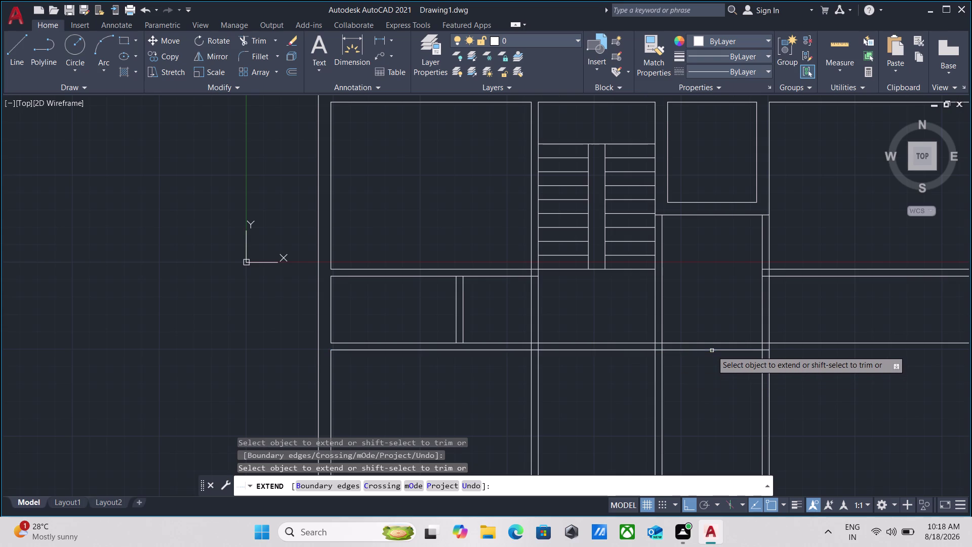
click(722, 350)
scroll(down, 3)
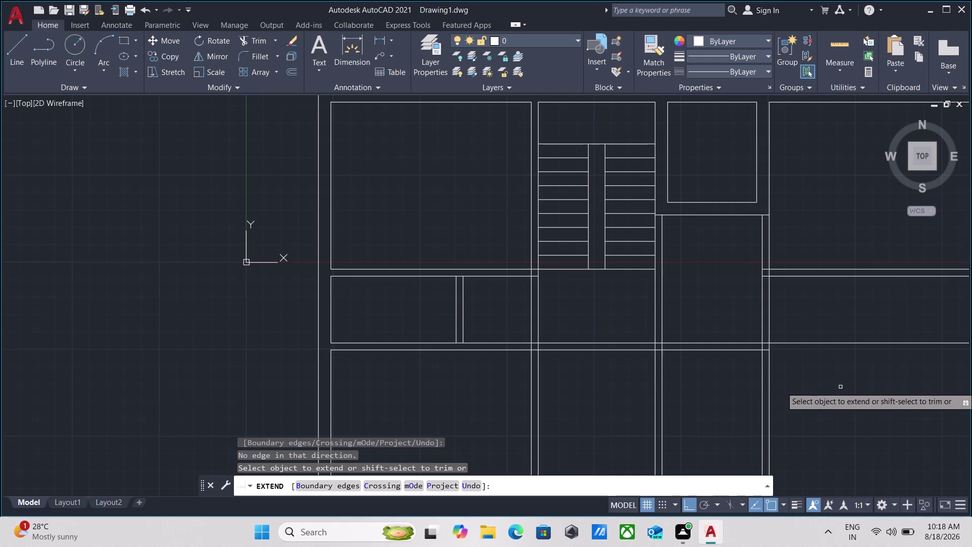
middle_drag(836, 387, 724, 372)
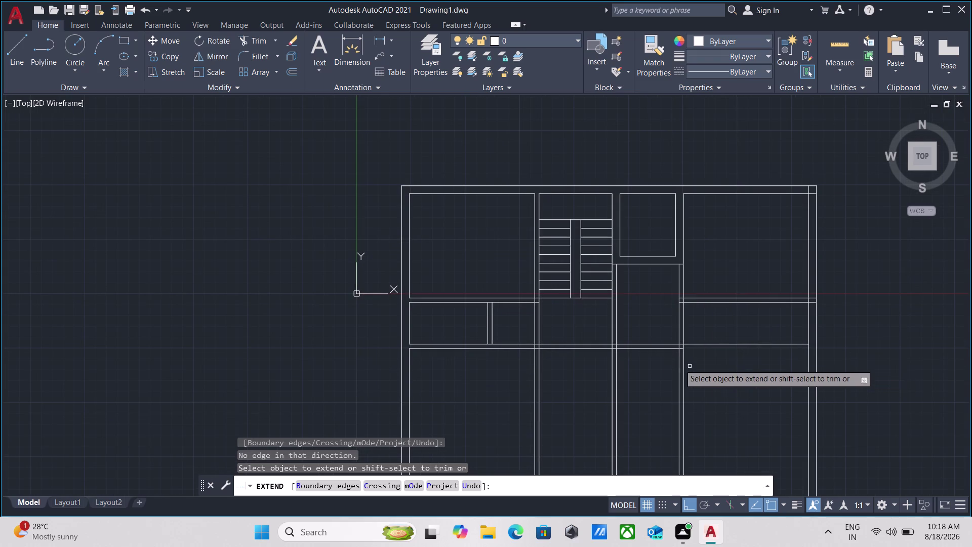
Fence-extend the remaining lower wall lines across to the right wall.
scroll(up, 3)
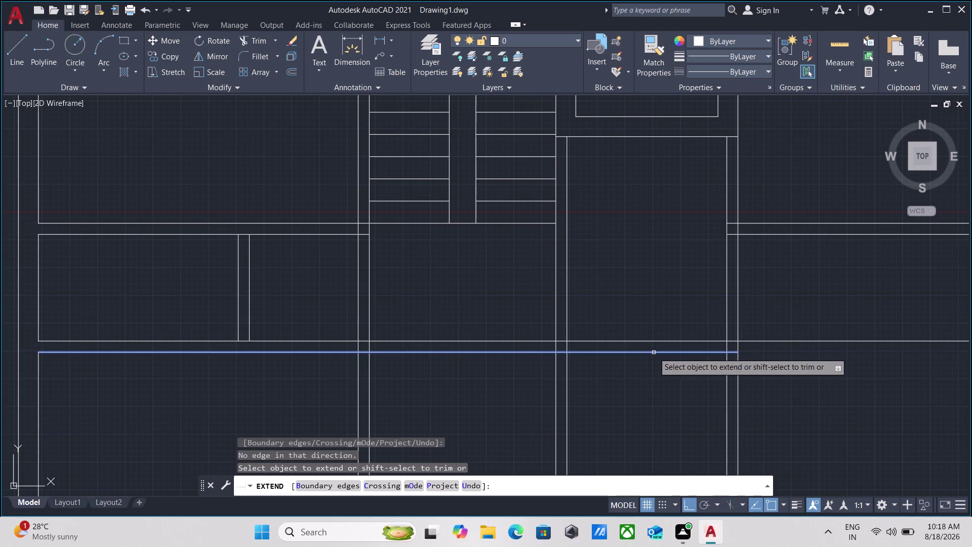
click(654, 353)
scroll(down, 3)
middle_drag(754, 379, 645, 379)
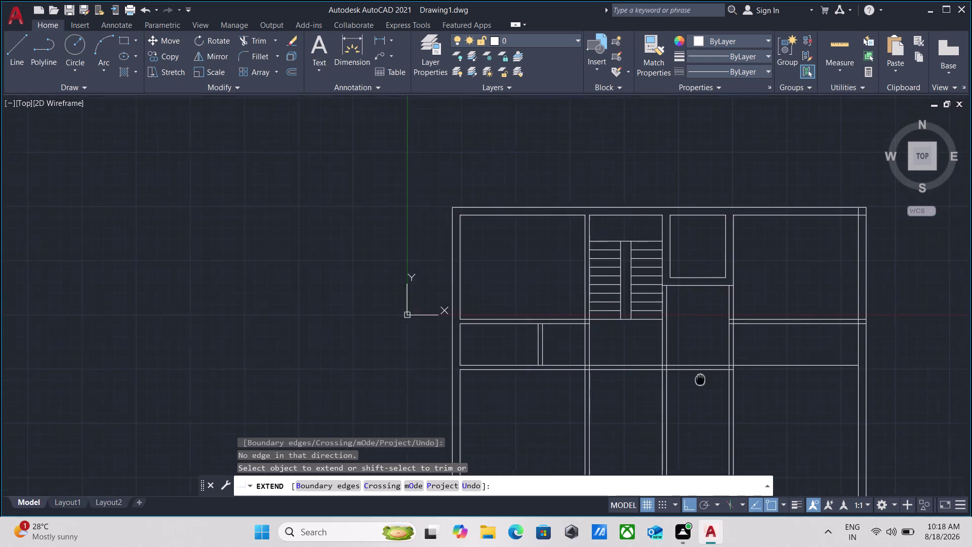
middle_drag(645, 379, 628, 381)
scroll(up, 3)
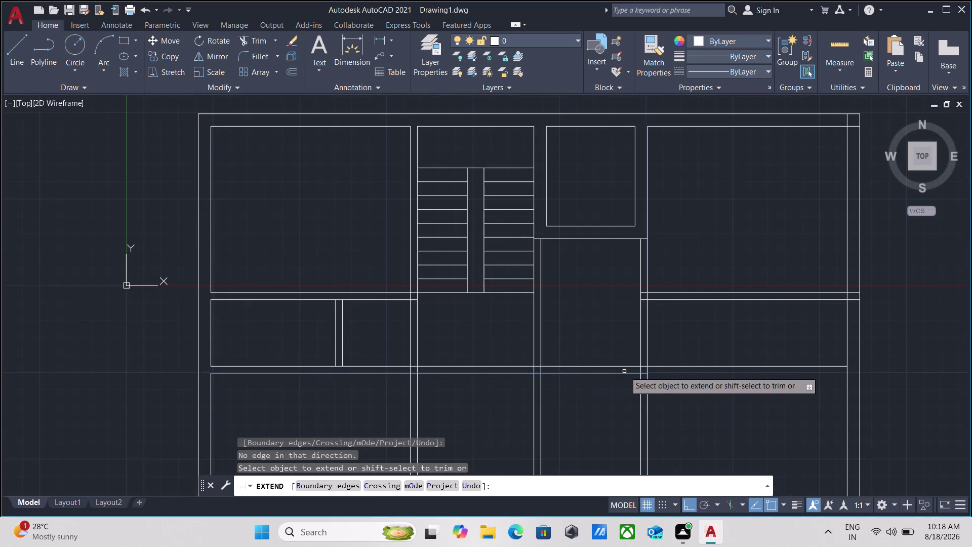
click(625, 375)
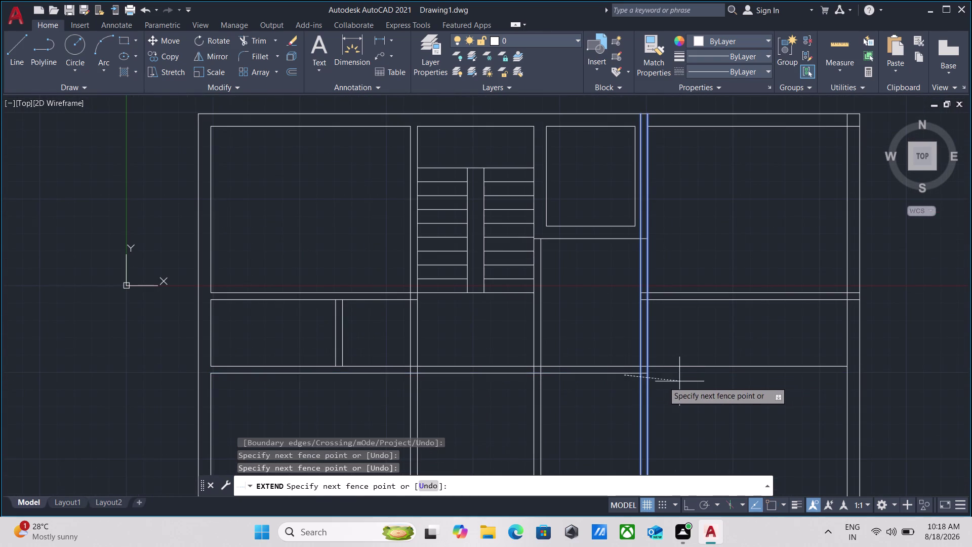
click(607, 348)
key(Escape)
Pan to the right-hand wall junction and enter TR for trim.
middle_drag(751, 389, 640, 389)
scroll(up, 3)
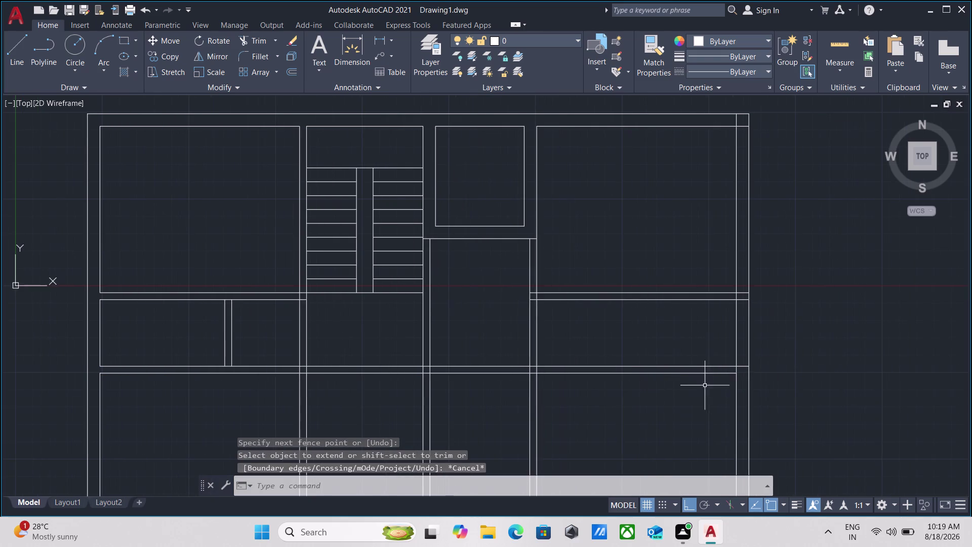
scroll(up, 3)
middle_drag(729, 376, 675, 390)
scroll(down, 3)
middle_drag(676, 382, 658, 393)
text(tr)
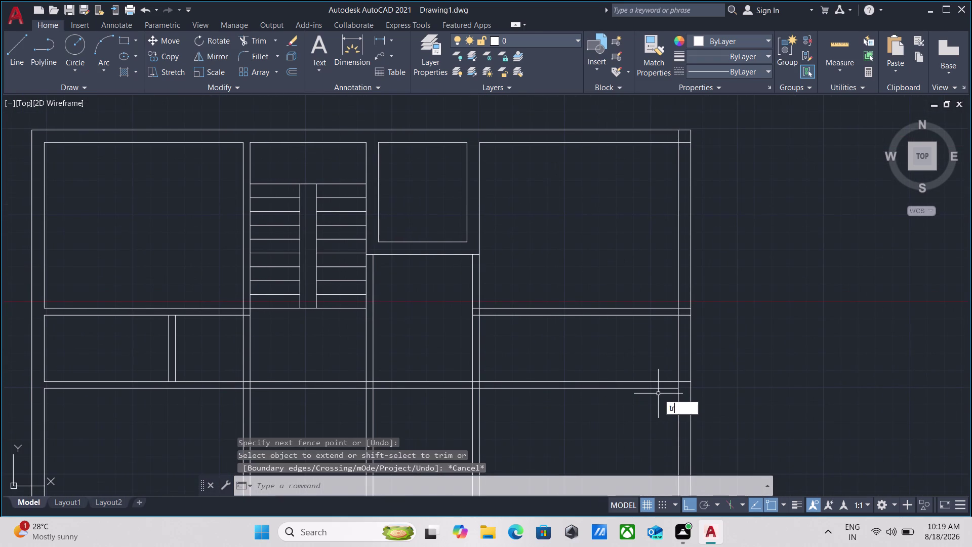
Trim the overhanging cross wall line ends at the right-hand junction.
key(Return)
scroll(up, 3)
click(738, 373)
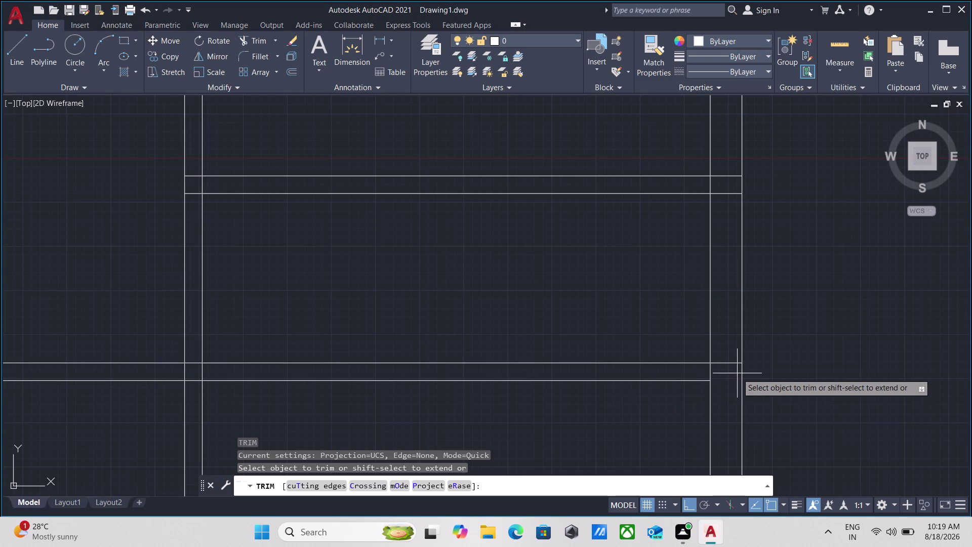
click(725, 340)
middle_drag(729, 265, 713, 360)
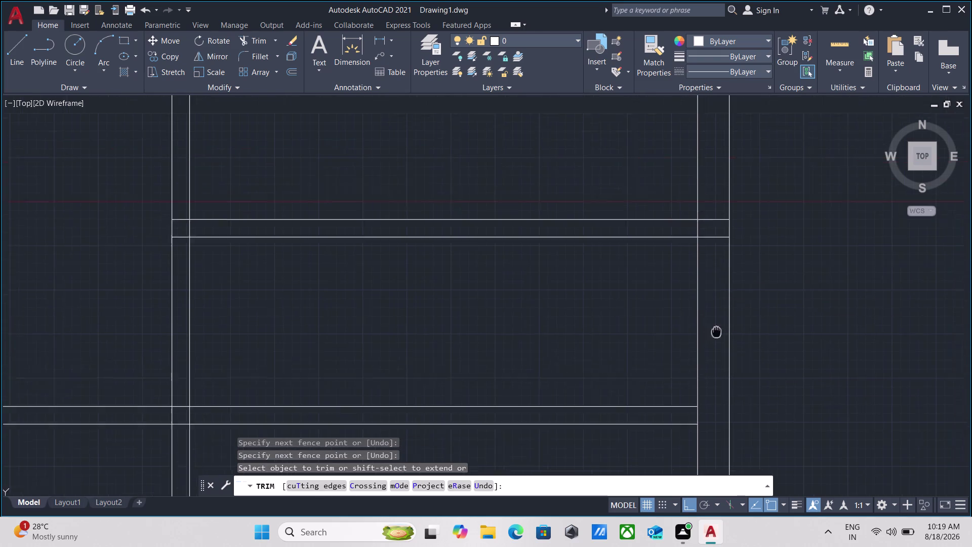
middle_drag(712, 360, 706, 395)
click(710, 332)
click(701, 312)
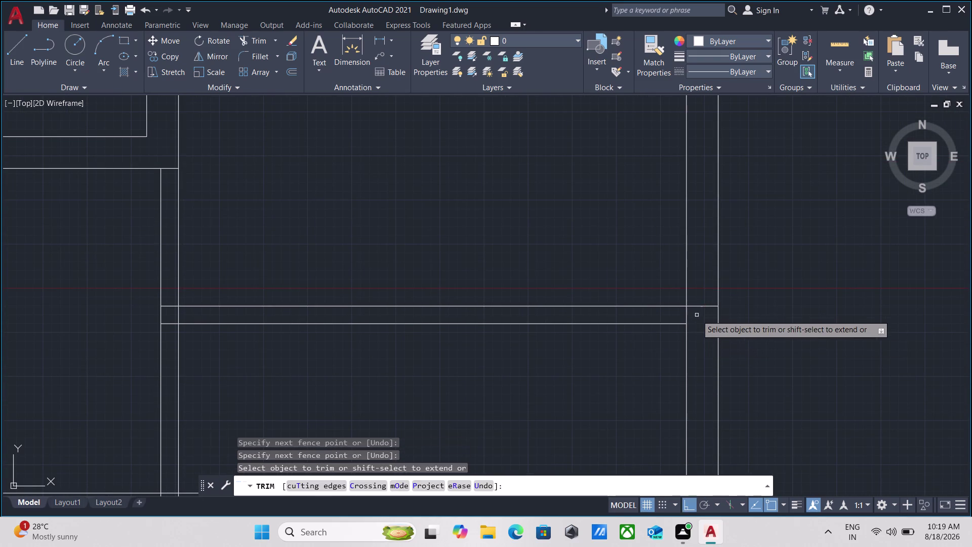
click(697, 315)
click(668, 311)
Fence-trim the remaining right line ends along the lower wall.
scroll(down, 3)
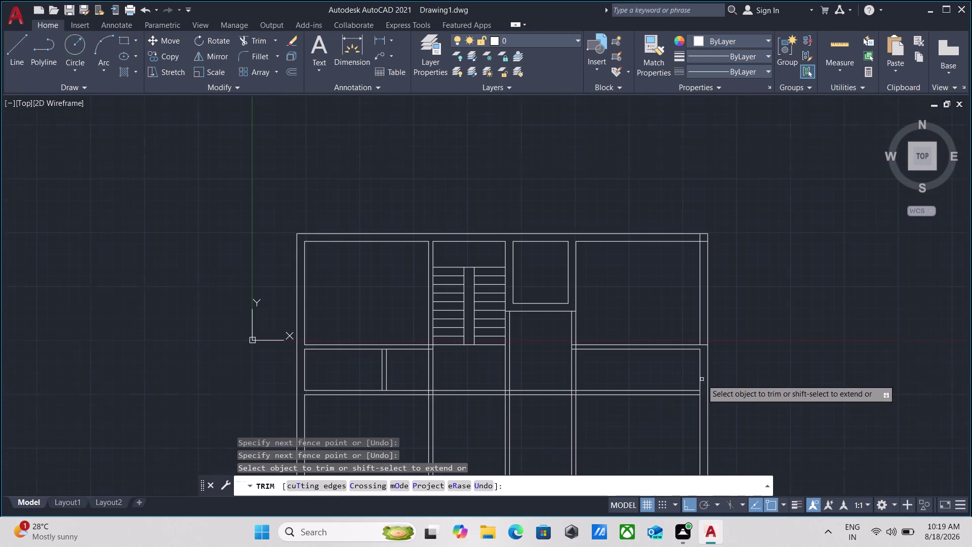
scroll(up, 3)
click(686, 397)
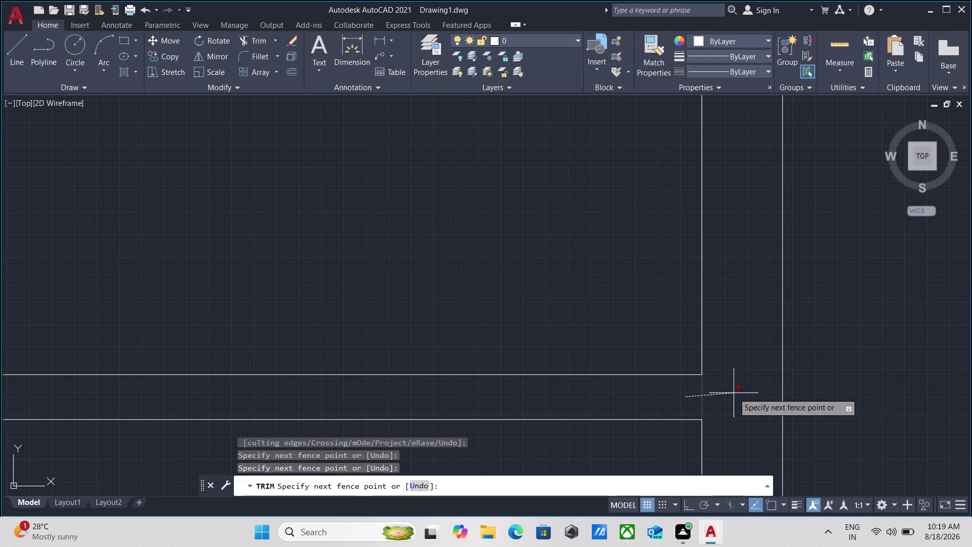
click(734, 393)
key(Escape)
Select the right vertical wall line and begin an OFFSET.
click(735, 311)
click(633, 276)
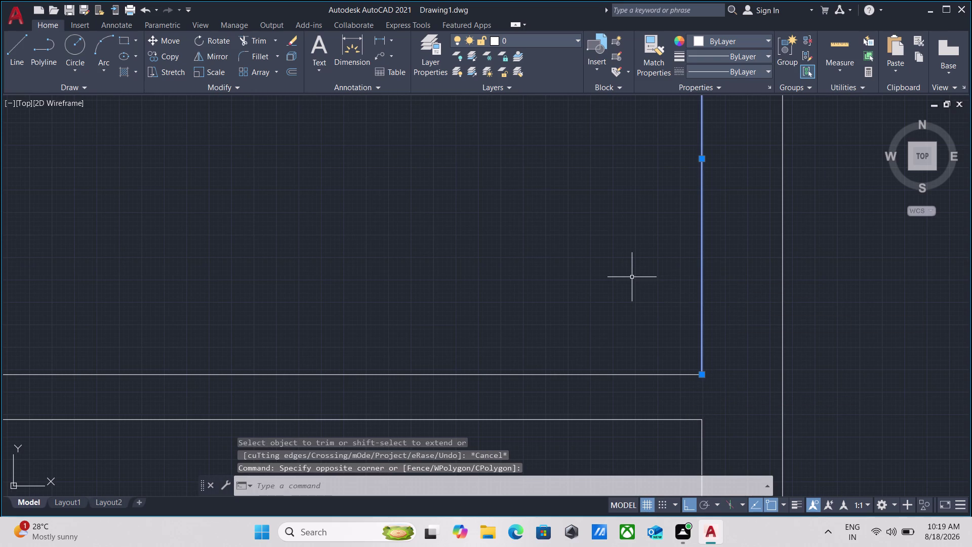
key(o)
key(Return)
scroll(down, 3)
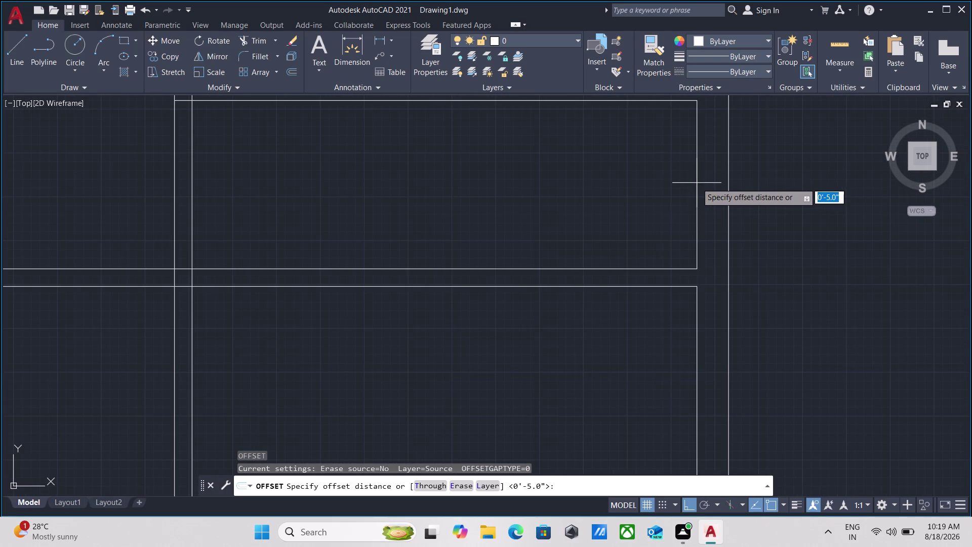
Offset the right wall line 7'6" inward into the middle-right room.
click(697, 183)
click(580, 182)
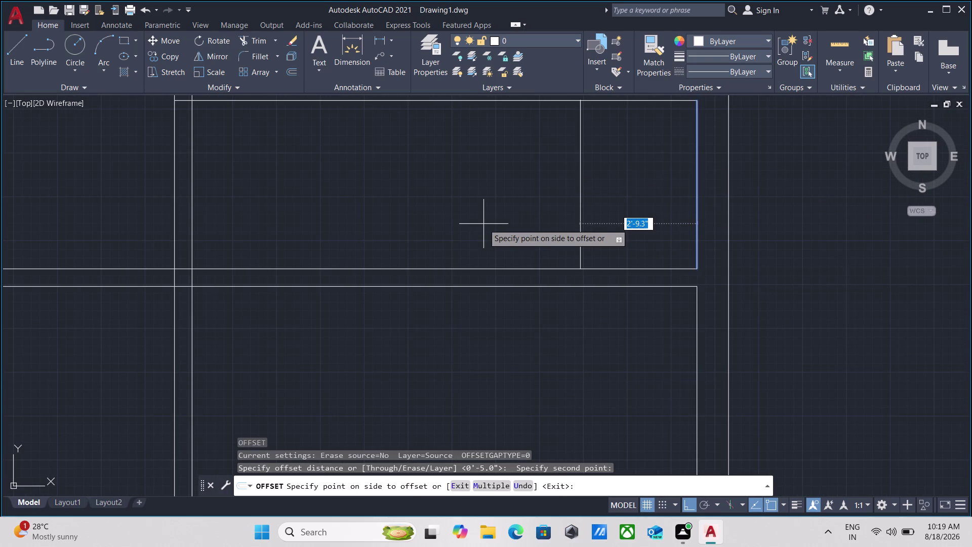
text(7')
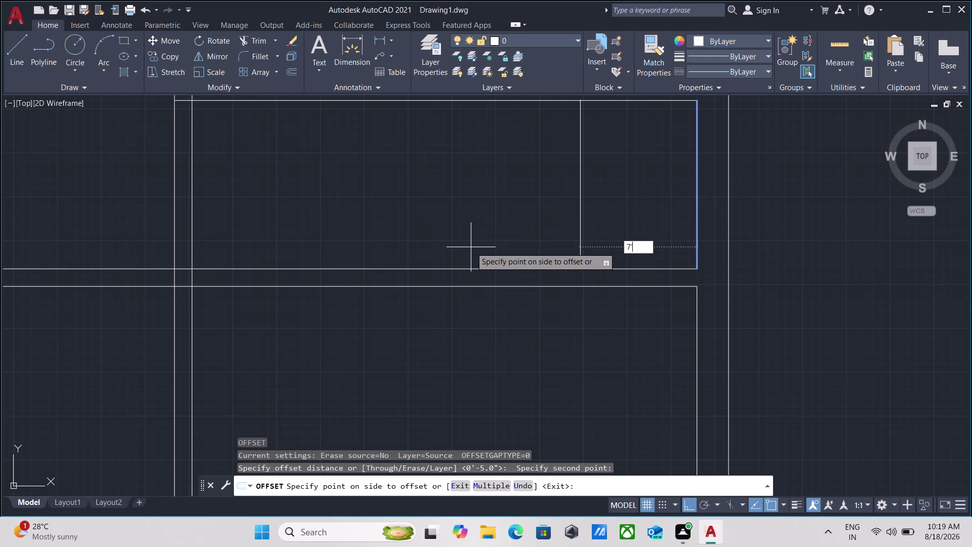
text(6)
key(Return)
middle_drag(470, 245, 472, 249)
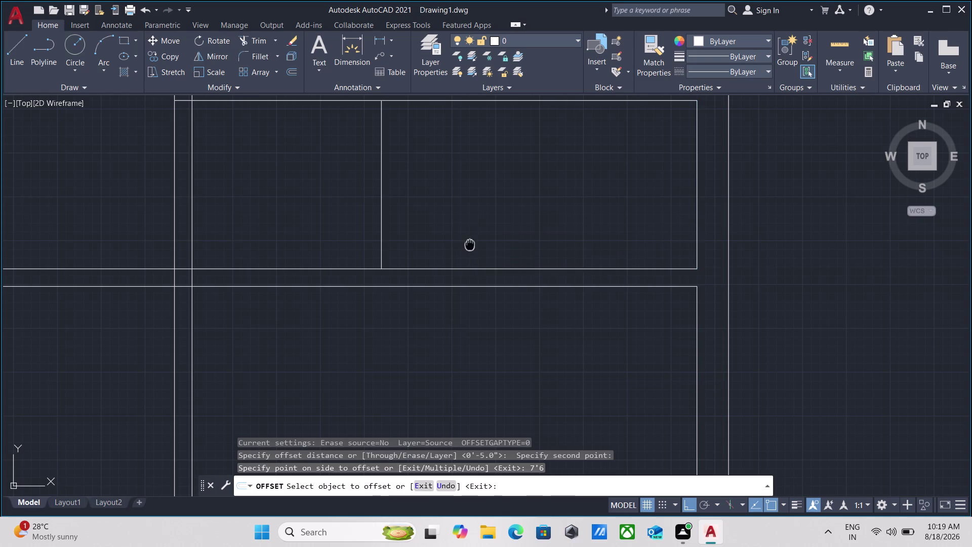
middle_drag(472, 248, 543, 364)
Offset the new wall line 5" to complete the double-line partition.
click(454, 300)
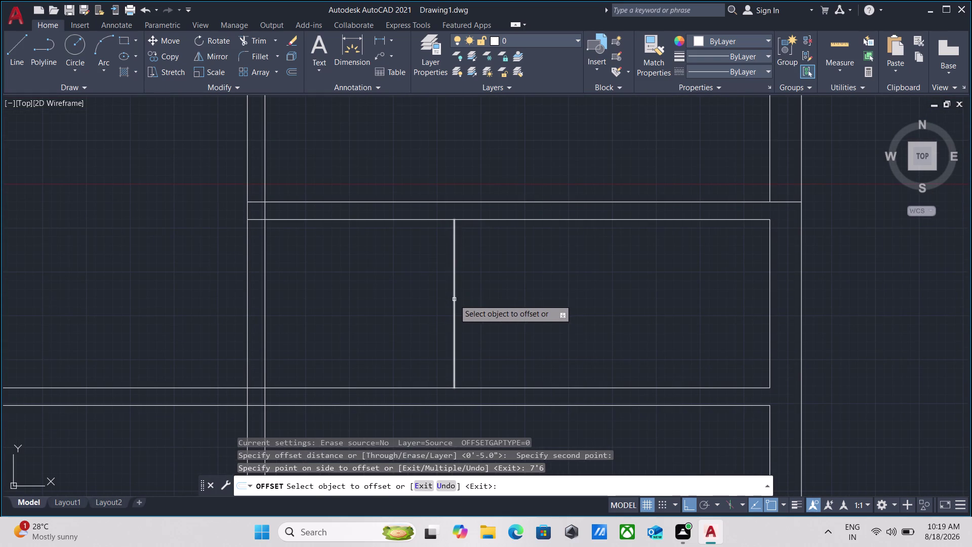
key(5)
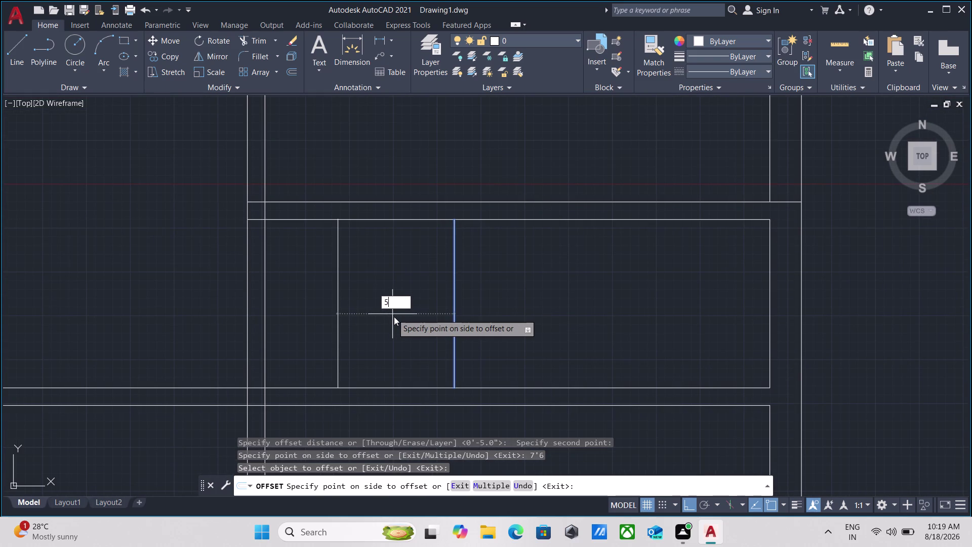
key(Return)
scroll(down, 3)
middle_drag(456, 294, 490, 323)
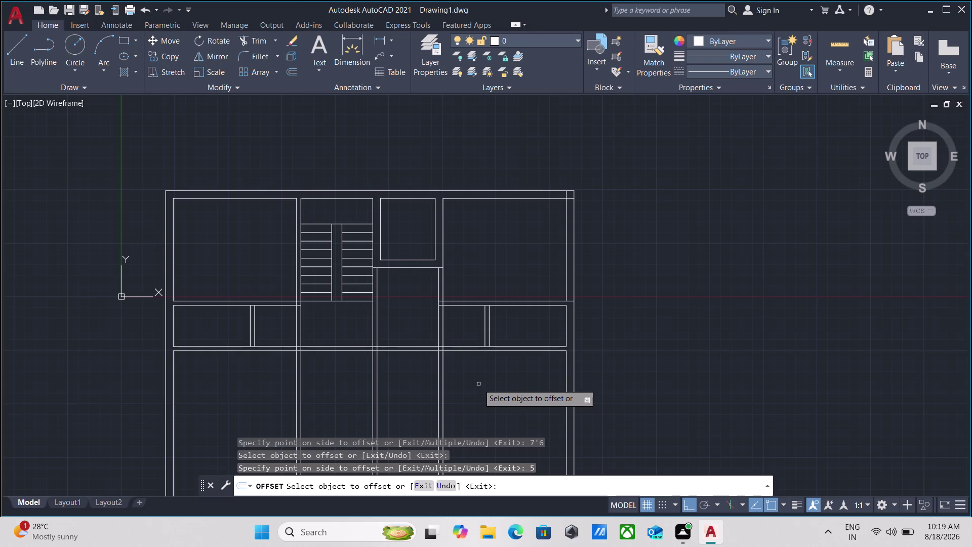
middle_drag(479, 384, 479, 398)
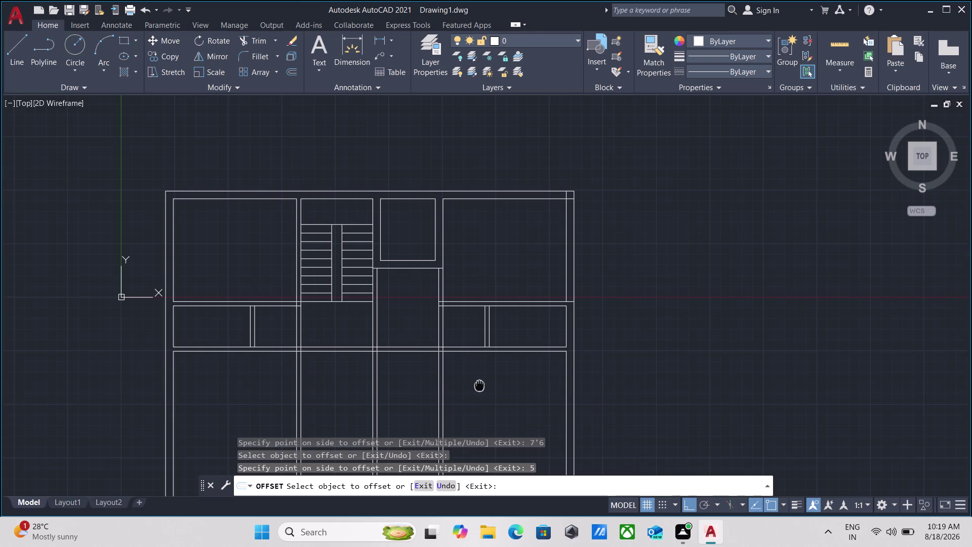
middle_drag(479, 399, 480, 410)
scroll(up, 3)
scroll(down, 3)
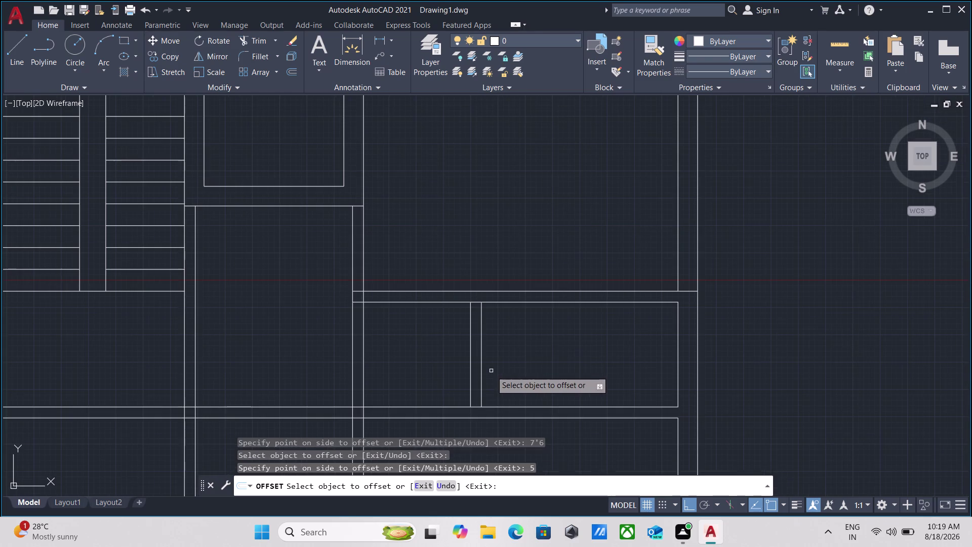
key(Escape)
Start EXTEND with EX and pick the first new wall line.
key(e)
key(x)
key(Return)
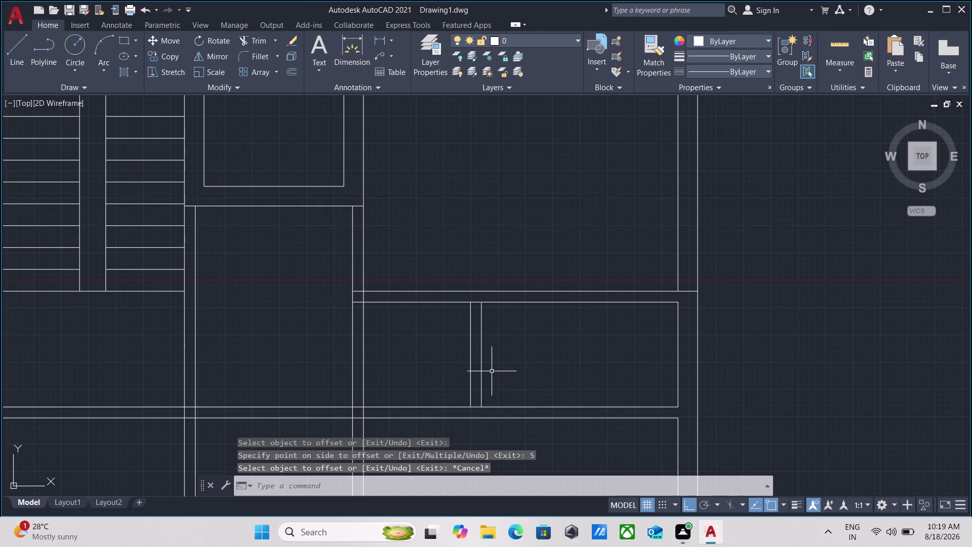
click(470, 384)
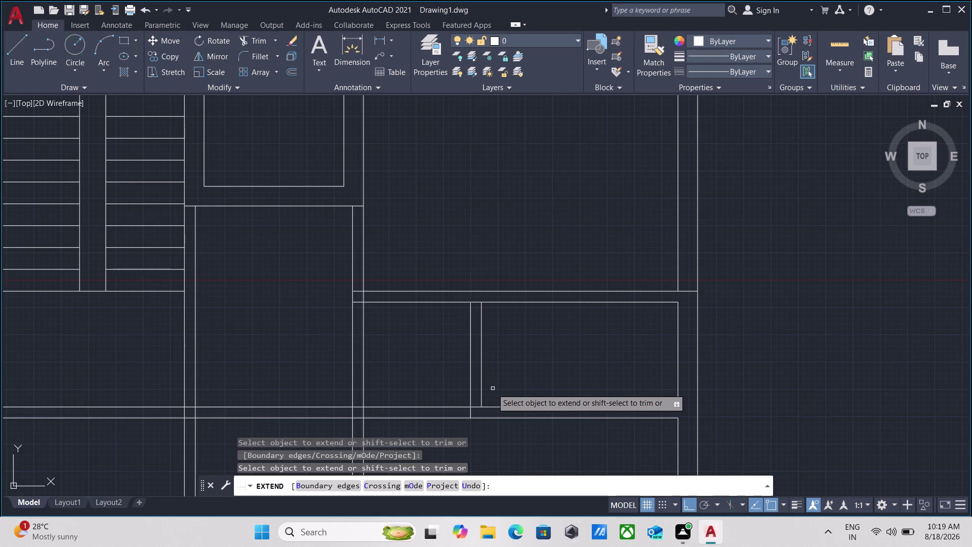
Extend the new cross wall lines in the middle and left rooms down to the wall.
click(483, 392)
scroll(down, 3)
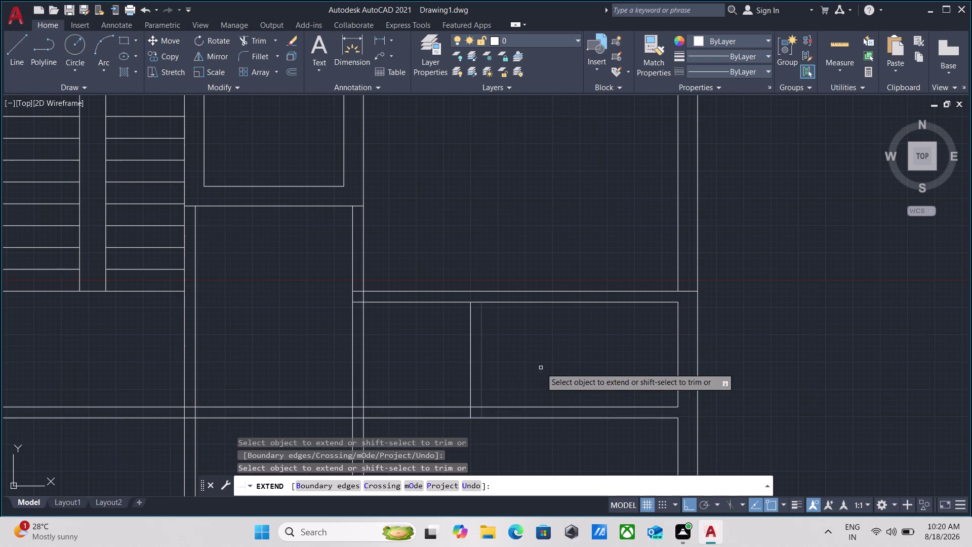
scroll(up, 3)
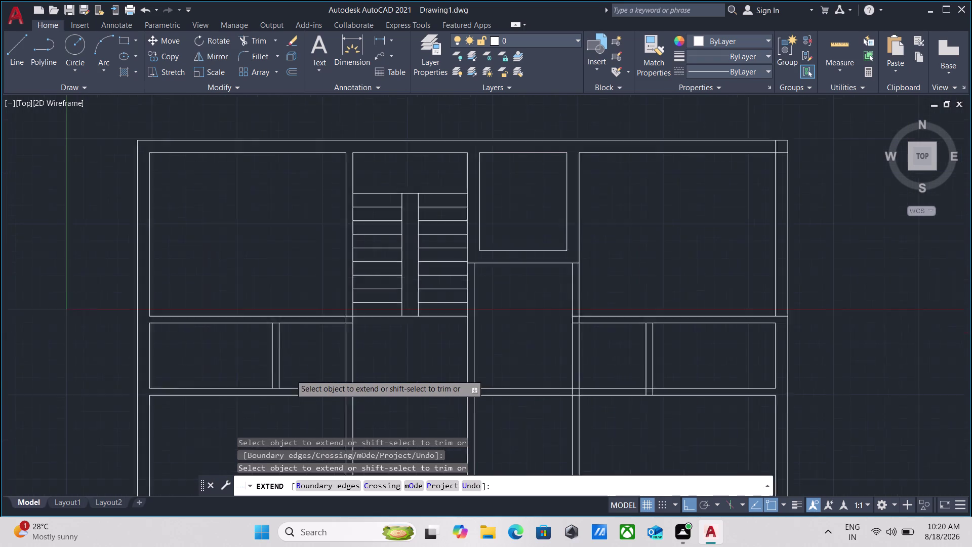
scroll(up, 3)
click(243, 379)
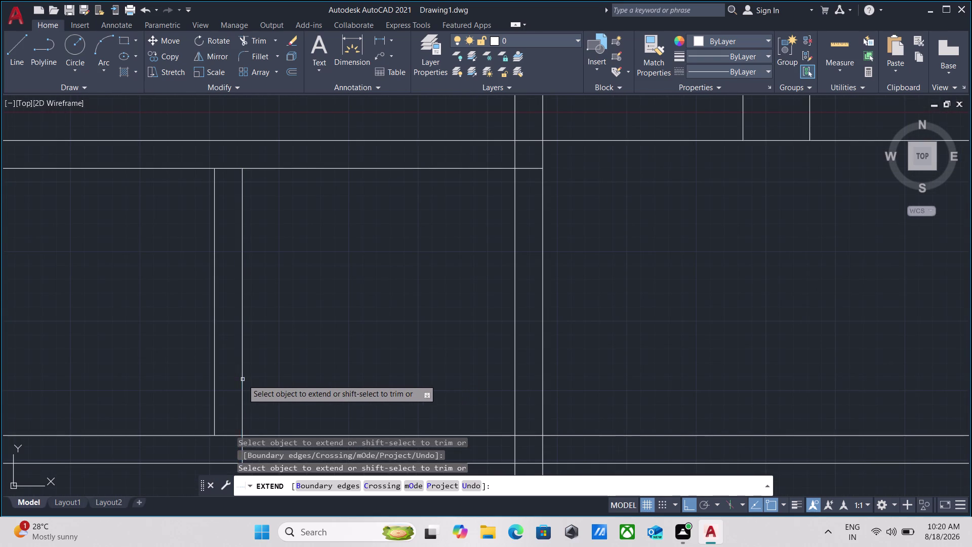
click(214, 390)
key(Escape)
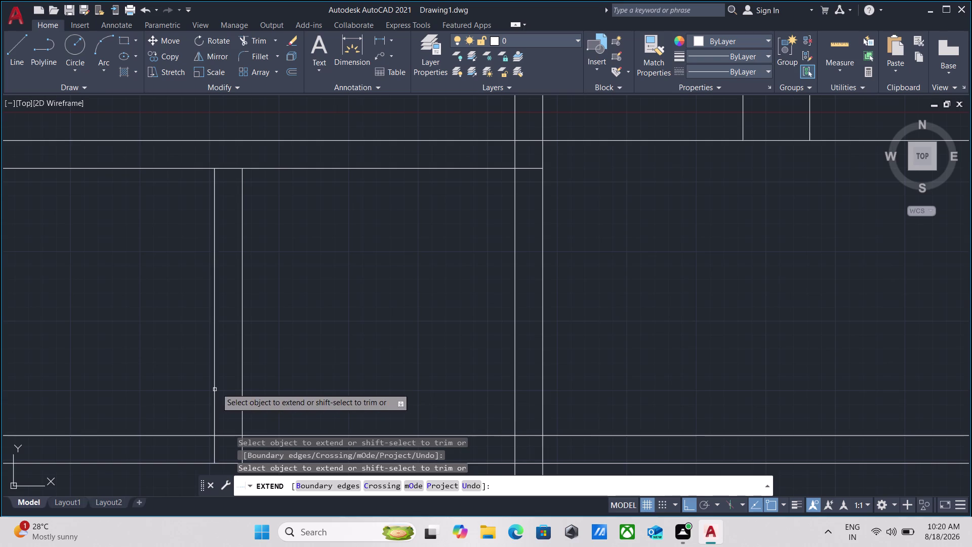
Fit the whole floor plan in view and begin a TRIM.
scroll(down, 3)
middle_click(328, 370)
text(t)
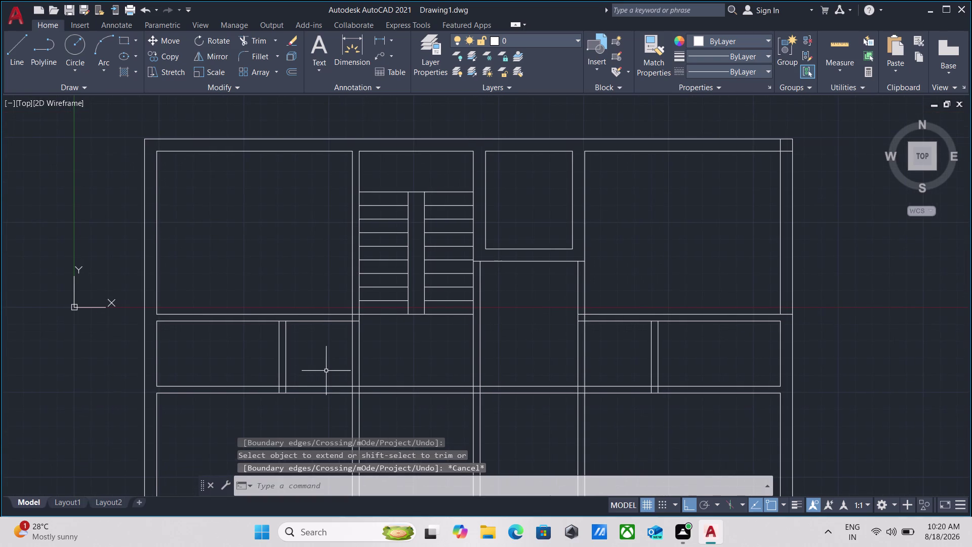
text(r)
key(Return)
Trim the crossing wall lines at the left and right wall junctions.
click(328, 395)
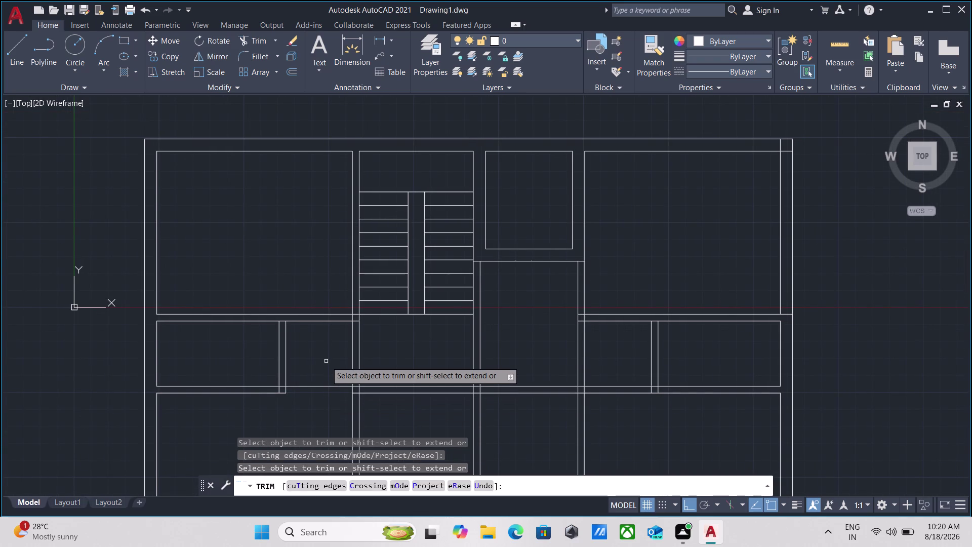
drag(327, 357, 332, 415)
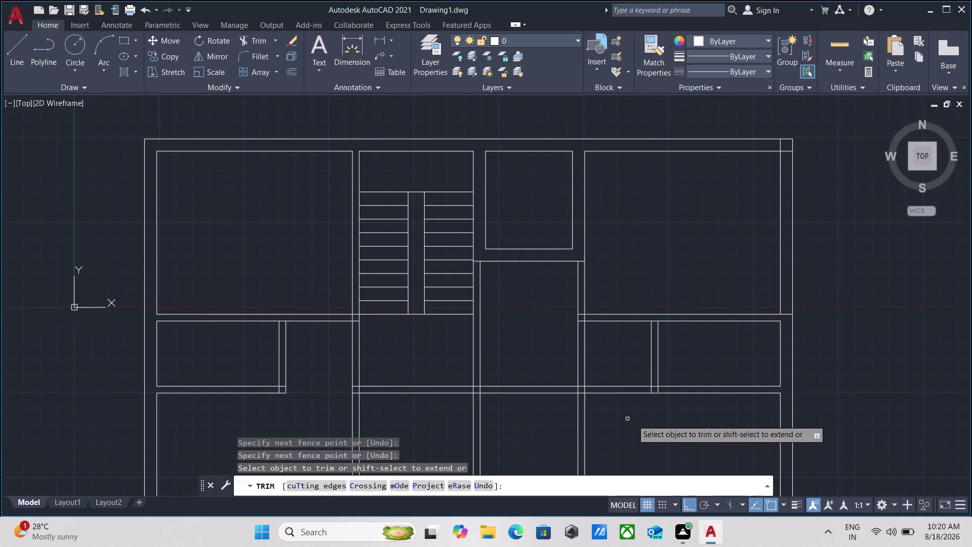
click(633, 420)
click(617, 364)
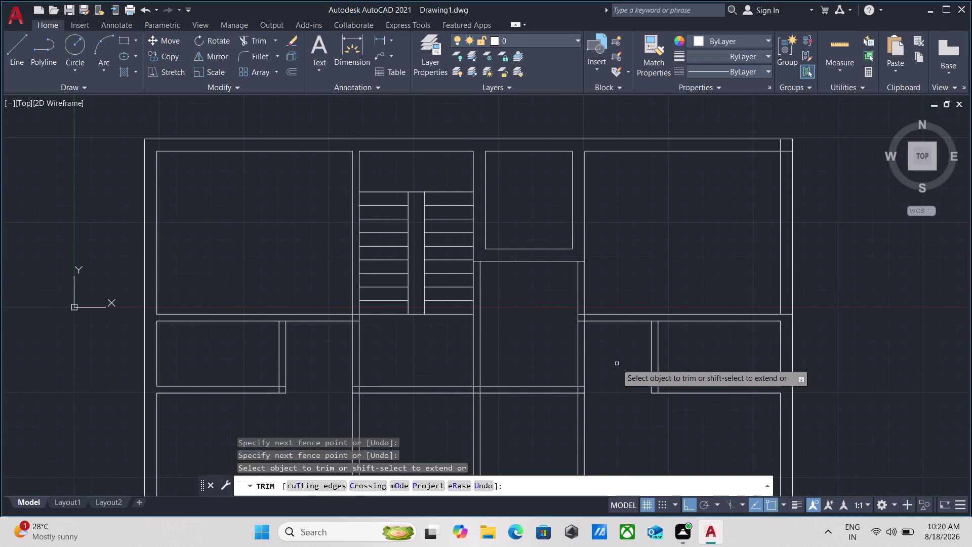
Trim the crossing wall segments inside the lower rooms.
scroll(down, 3)
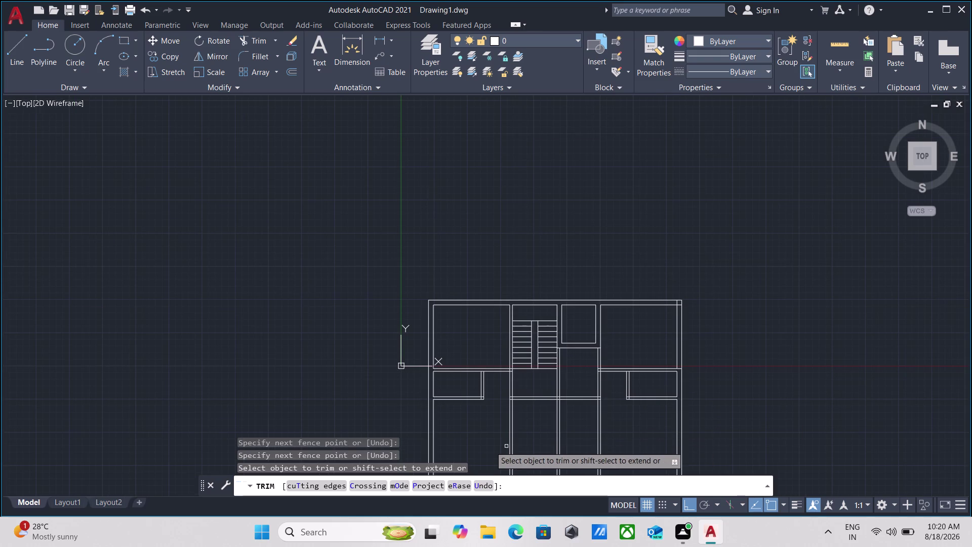
click(521, 432)
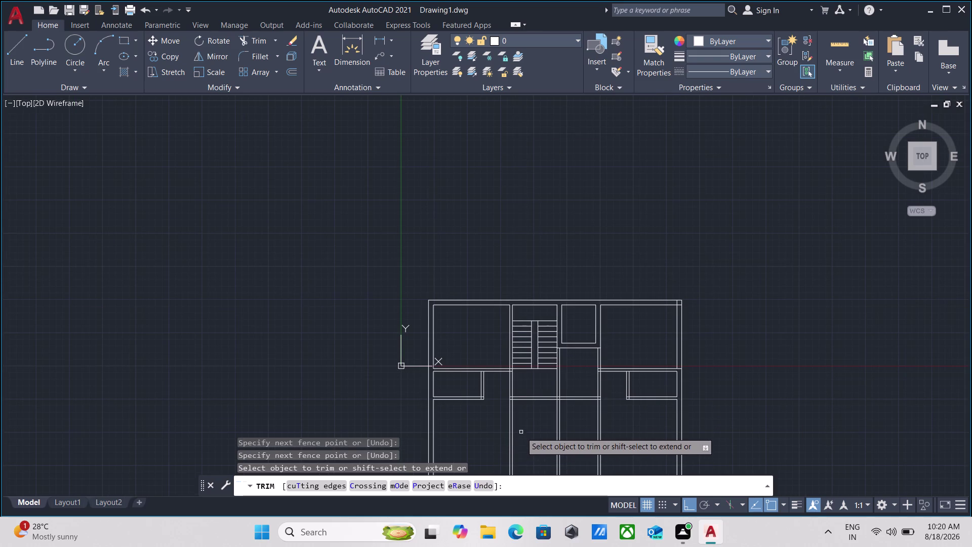
click(452, 424)
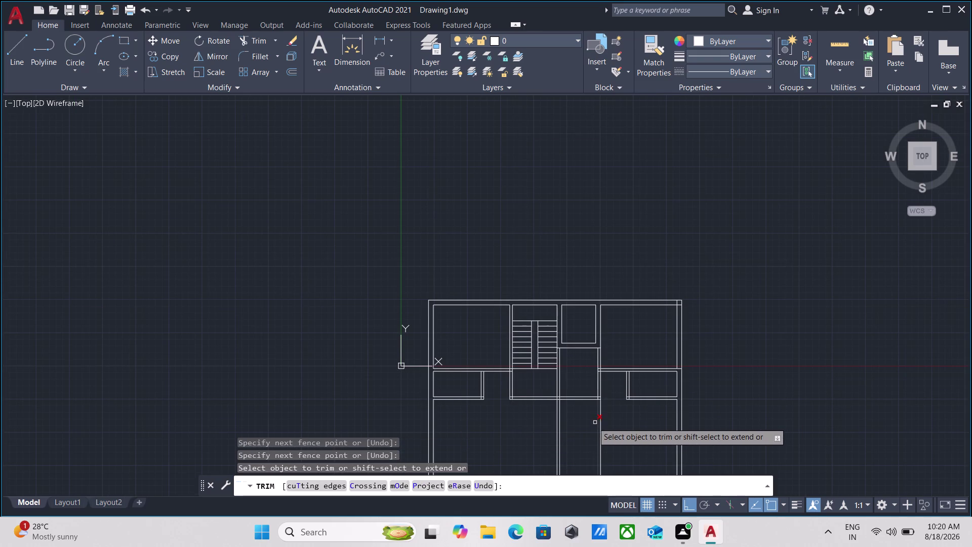
click(586, 424)
click(616, 422)
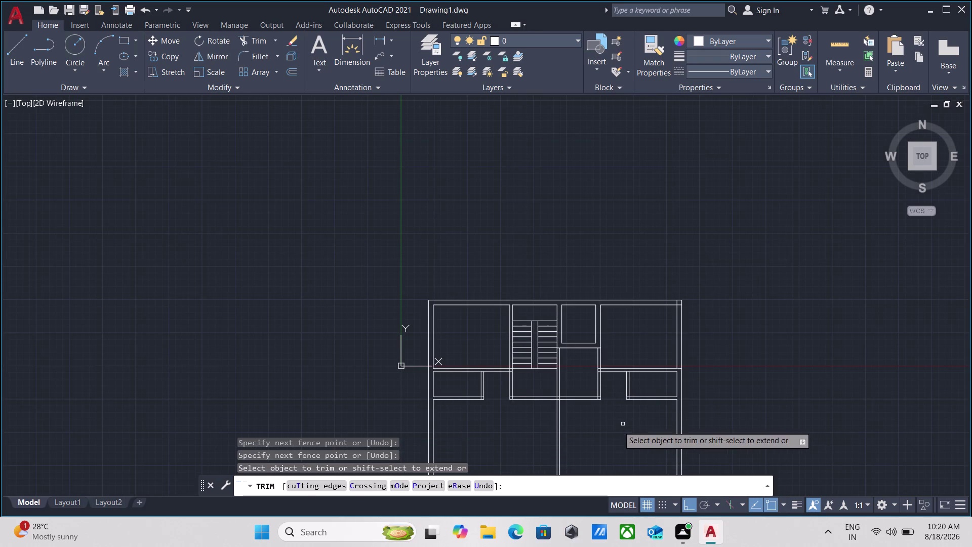
Fence-trim the overrunning wall ends at the right junction.
scroll(up, 3)
scroll(down, 3)
middle_drag(627, 424, 613, 399)
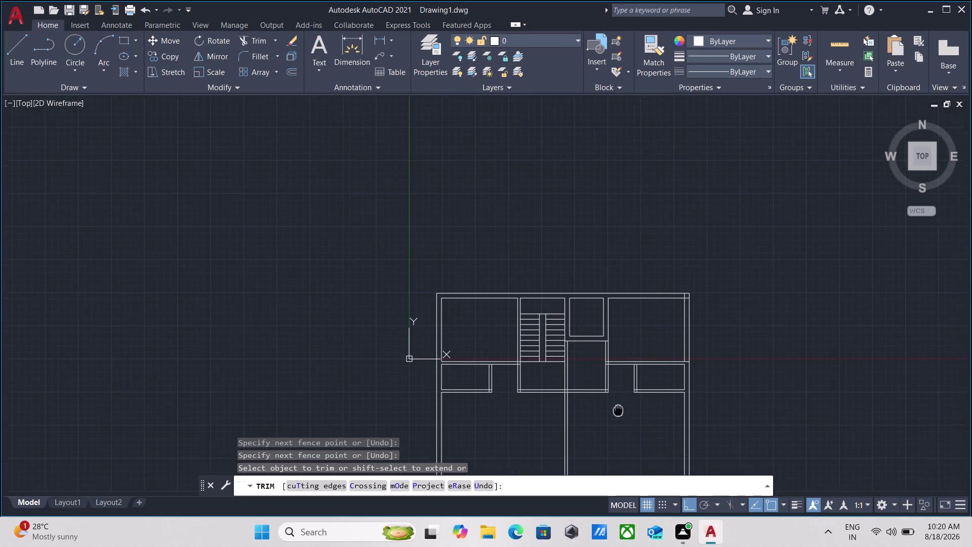
middle_drag(612, 399, 606, 383)
scroll(up, 3)
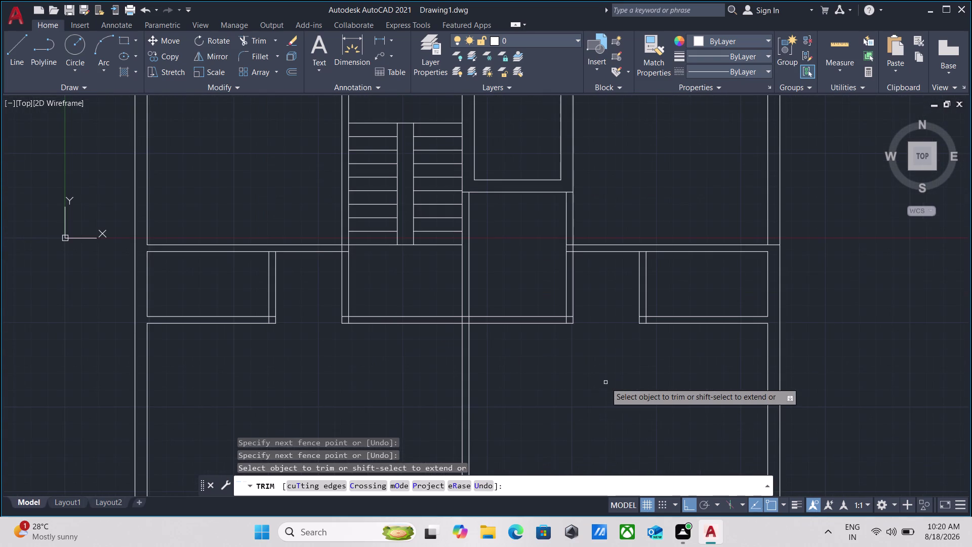
middle_drag(606, 383, 551, 399)
scroll(down, 3)
middle_drag(553, 398, 555, 426)
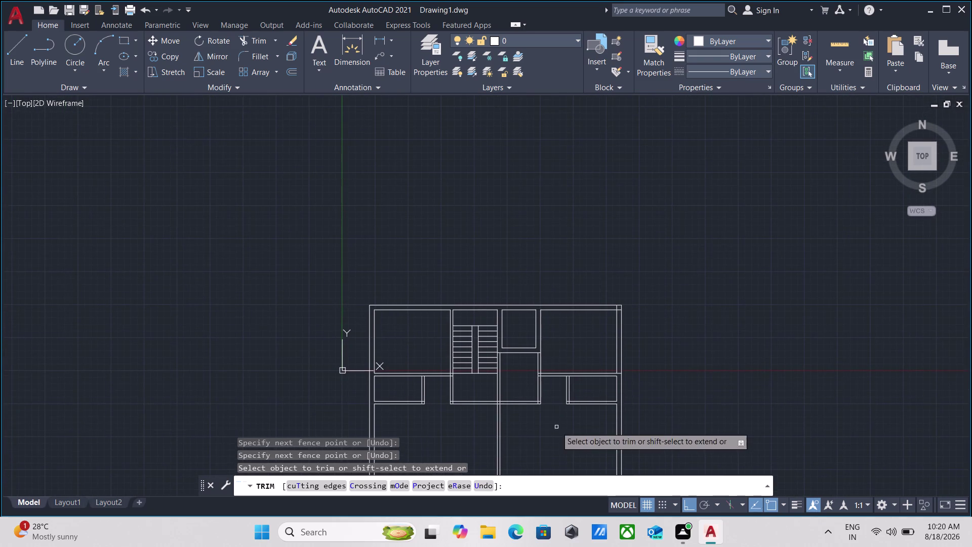
scroll(up, 3)
scroll(up, 3)
click(585, 415)
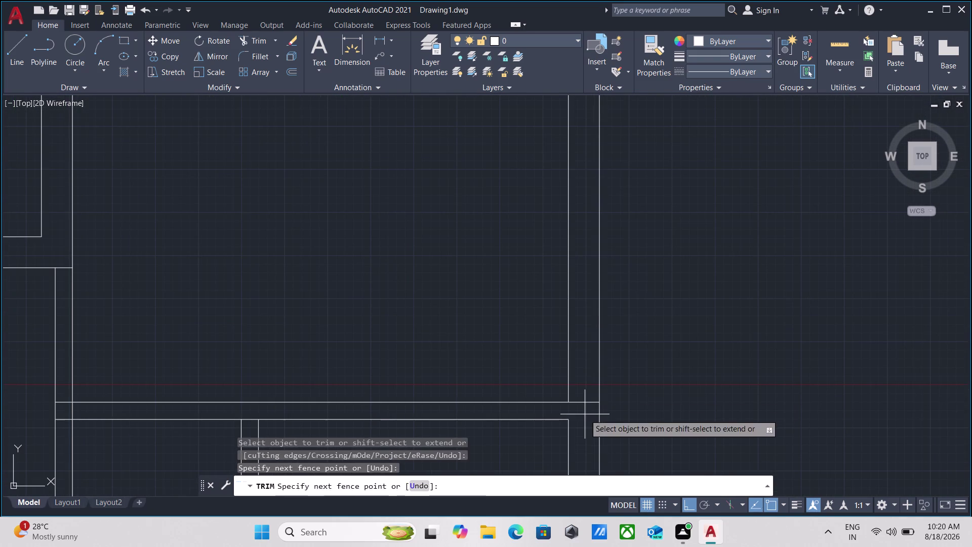
click(585, 355)
Fence-trim the overrunning lines at the top right outer corner.
scroll(down, 3)
middle_drag(584, 354, 574, 460)
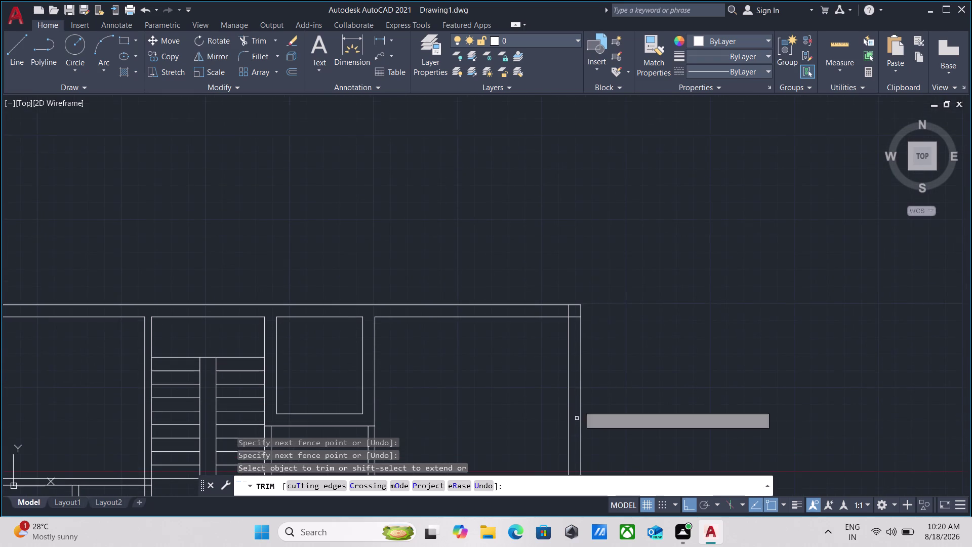
scroll(up, 3)
scroll(up, 3)
click(594, 322)
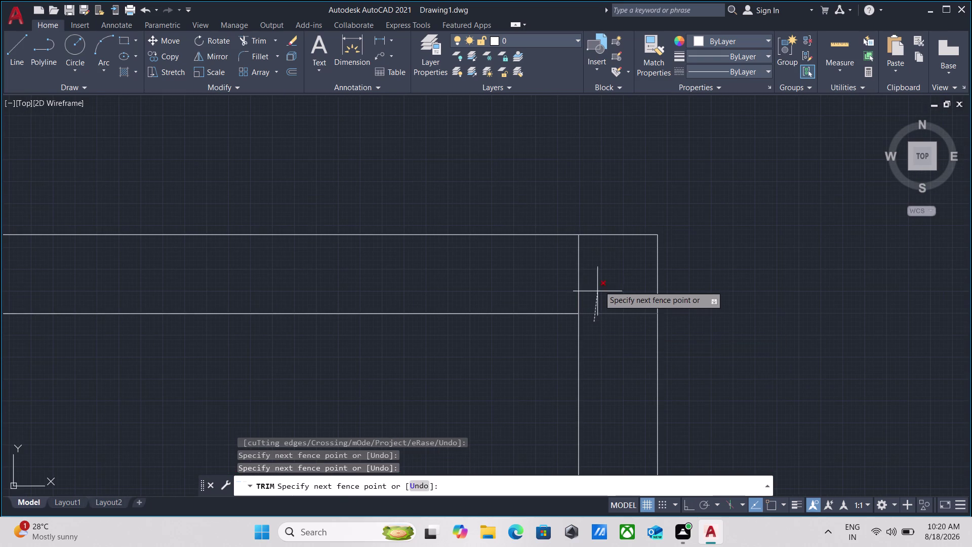
click(600, 284)
click(600, 283)
click(495, 277)
key(Escape)
scroll(down, 3)
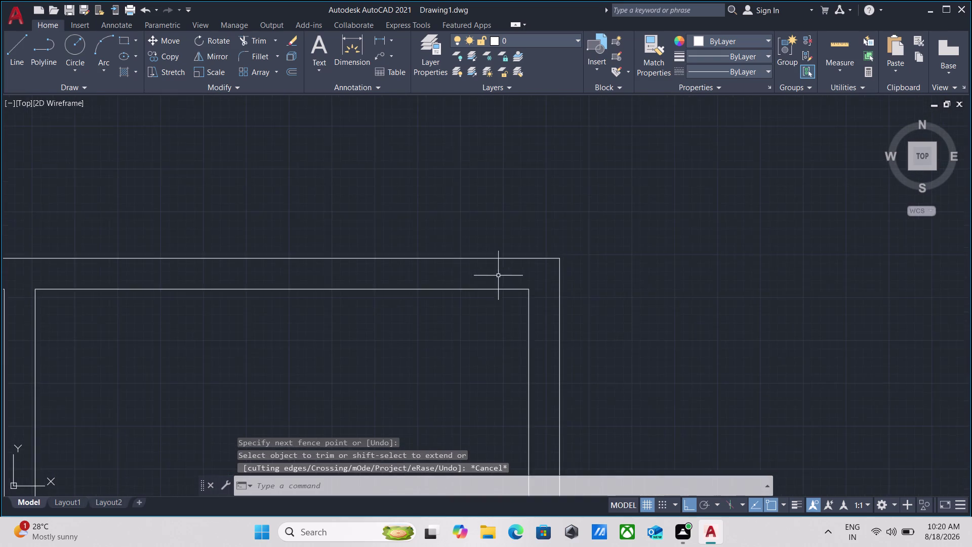
scroll(down, 3)
middle_drag(422, 332, 477, 273)
scroll(down, 3)
middle_drag(366, 356, 388, 332)
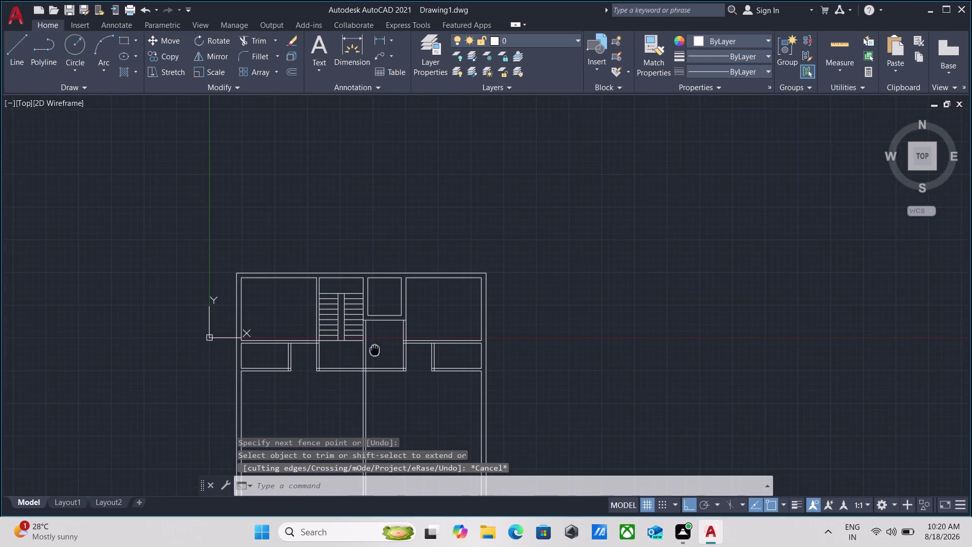
middle_drag(387, 332, 406, 314)
scroll(up, 3)
scroll(up, 3)
middle_drag(307, 340, 331, 366)
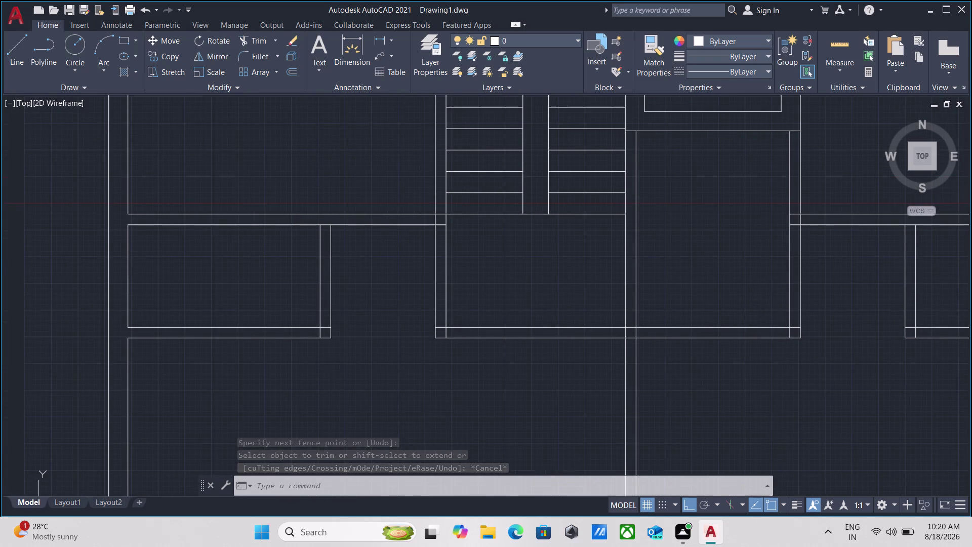
middle_drag(332, 367, 333, 369)
scroll(down, 3)
scroll(down, 3)
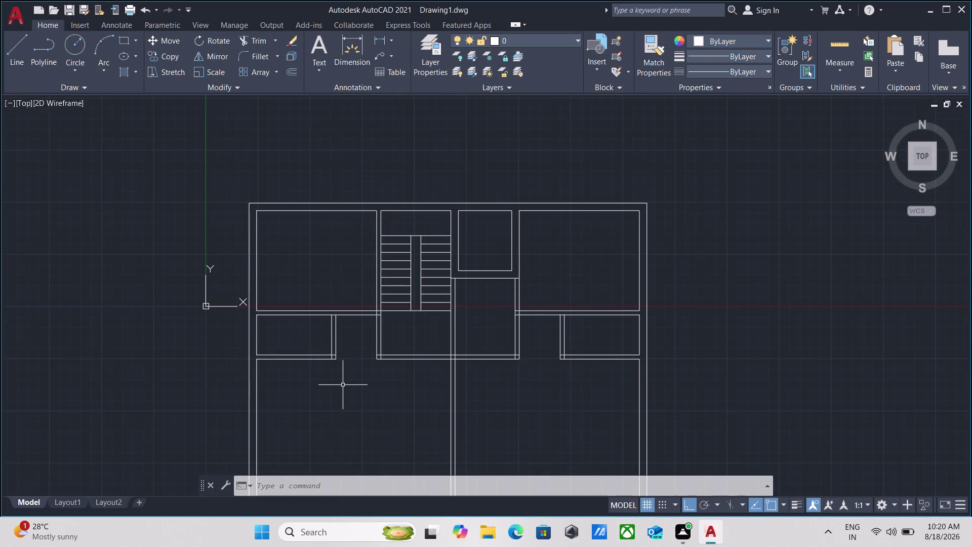
middle_drag(343, 385, 415, 353)
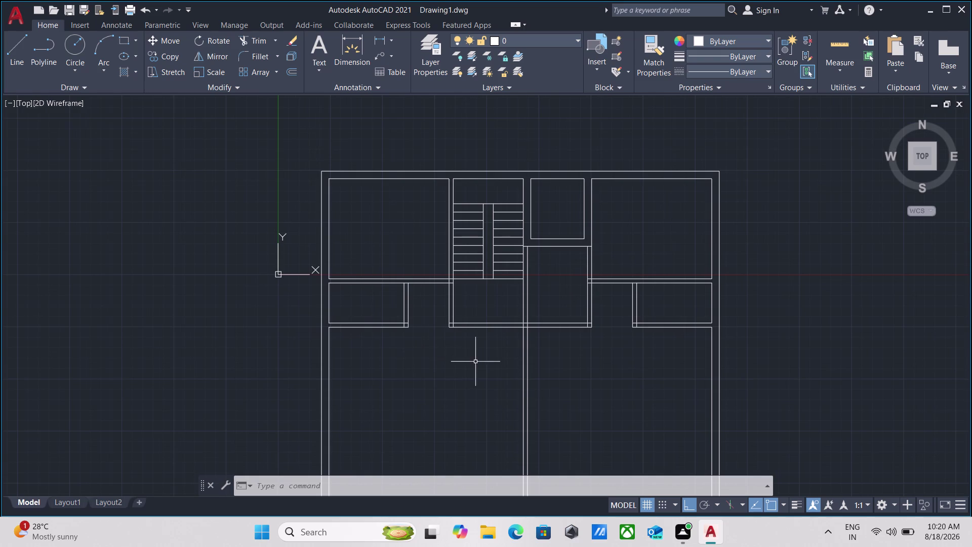
middle_drag(476, 362, 463, 393)
scroll(down, 3)
scroll(up, 3)
scroll(down, 3)
middle_drag(436, 413, 443, 404)
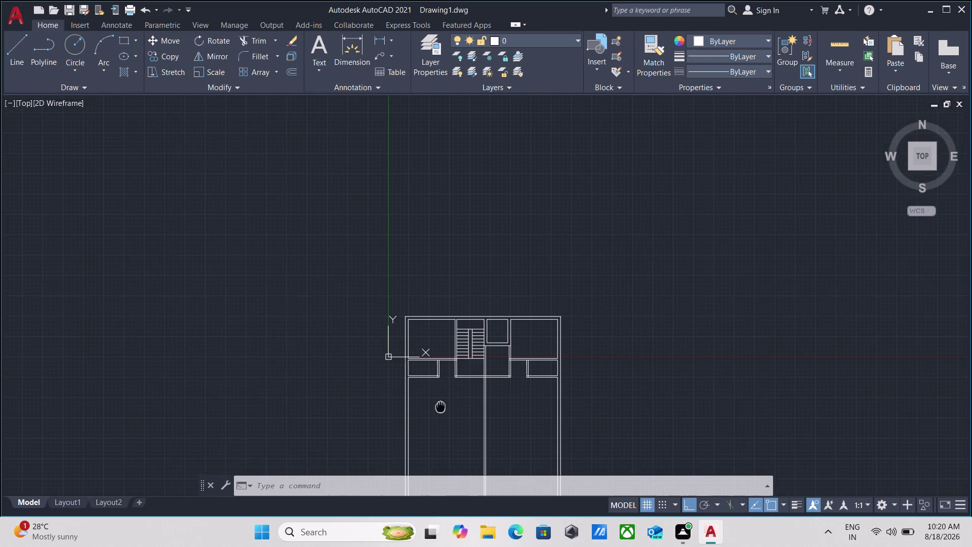
middle_drag(443, 405, 445, 401)
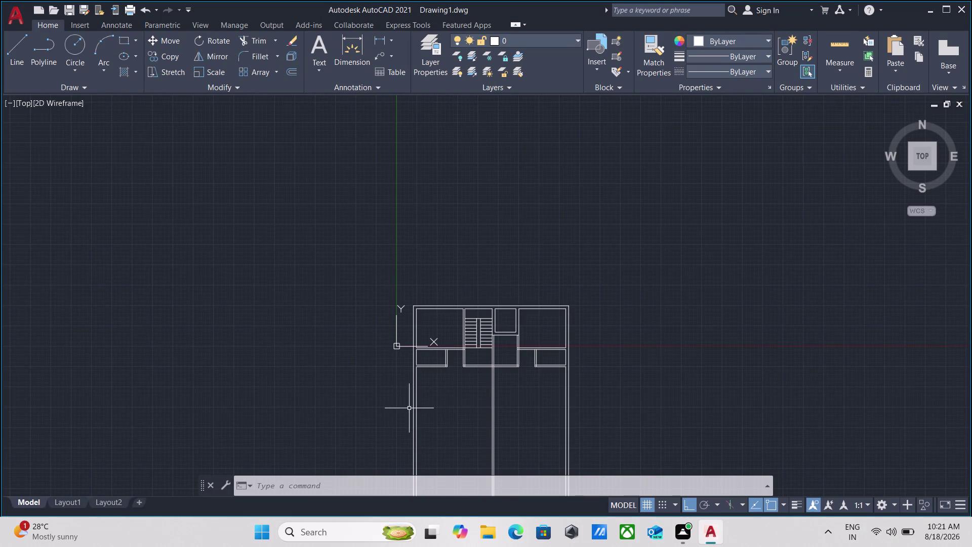
middle_drag(410, 408, 437, 419)
scroll(up, 3)
scroll(up, 3)
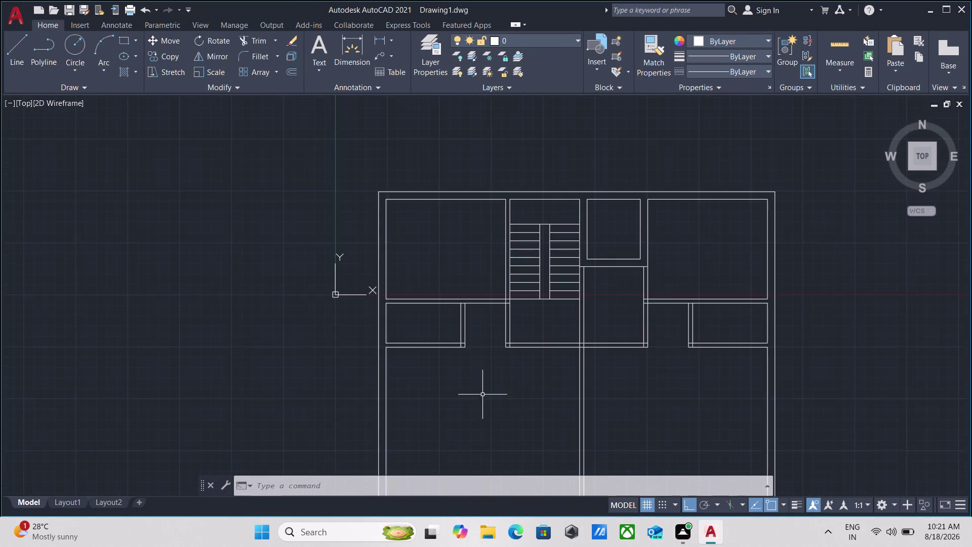
scroll(up, 3)
middle_drag(449, 376, 478, 422)
Offset the lower left room's top wall line 12'6" downward.
scroll(up, 3)
click(418, 327)
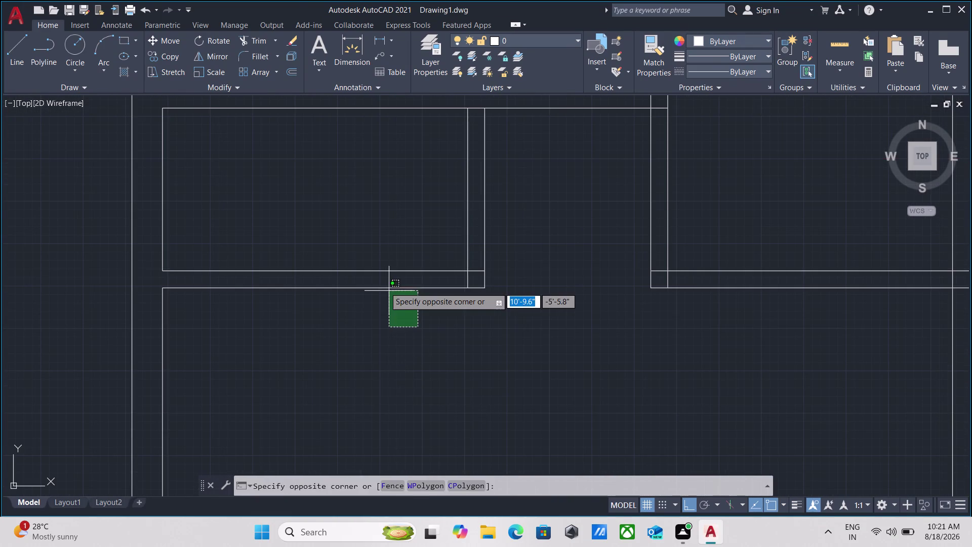
click(379, 283)
key(o)
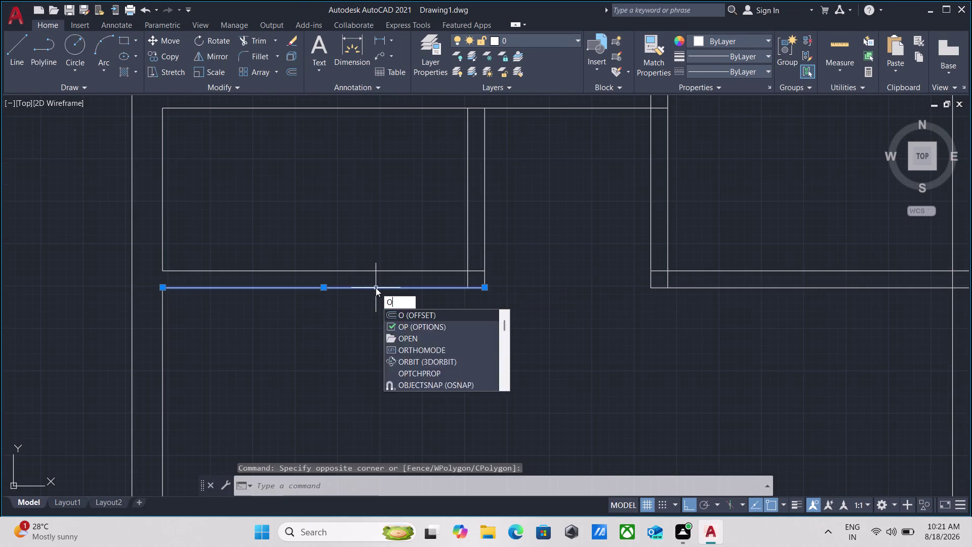
key(Return)
click(347, 289)
click(336, 361)
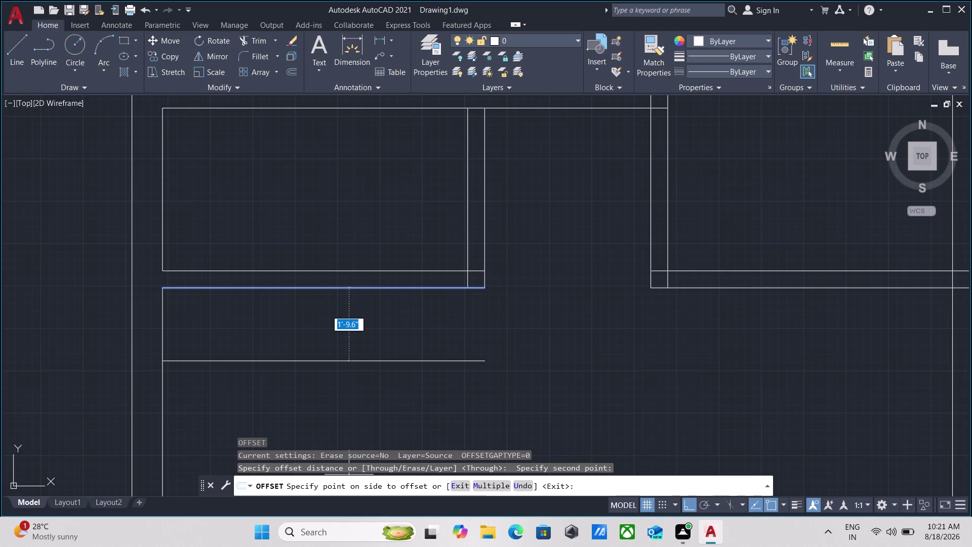
scroll(down, 3)
scroll(down, 3)
key(1)
key(2)
key(apostrophe)
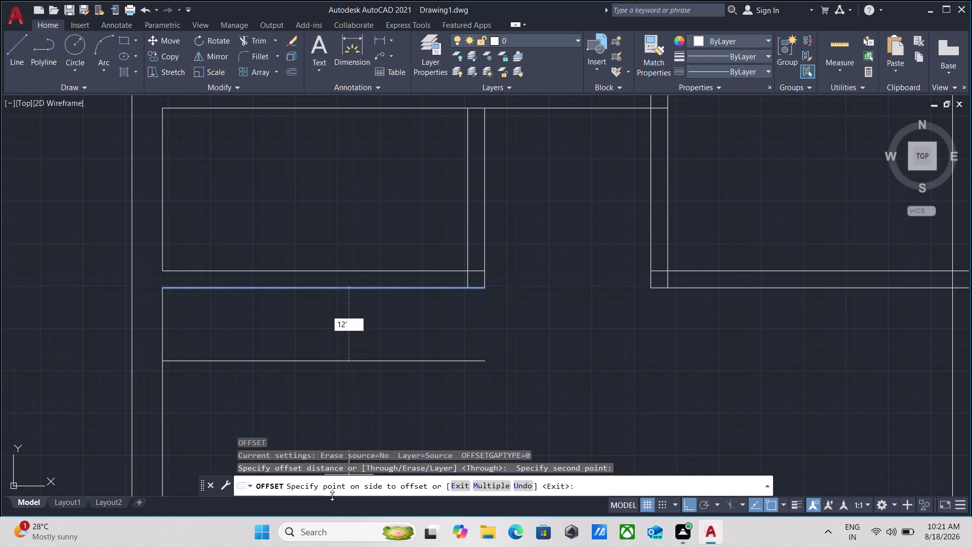
key(6)
key(Return)
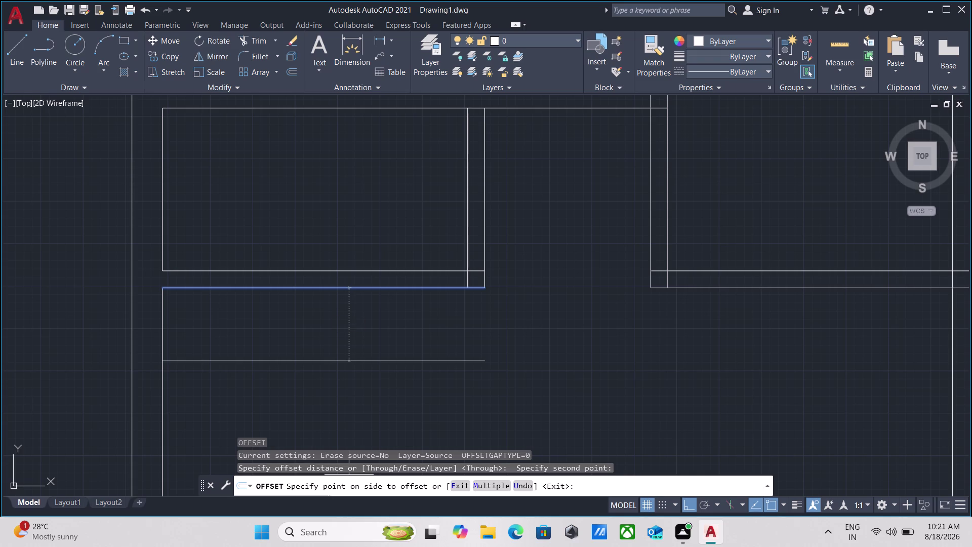
Pan over the plan to check the new cross-wall line and end the offset.
scroll(down, 3)
middle_drag(350, 490, 356, 384)
scroll(down, 3)
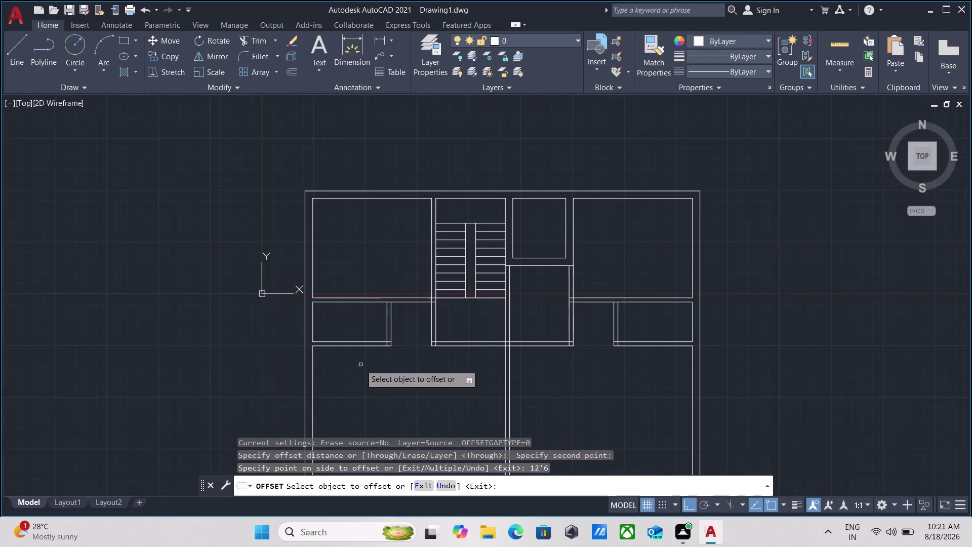
middle_drag(361, 373, 380, 247)
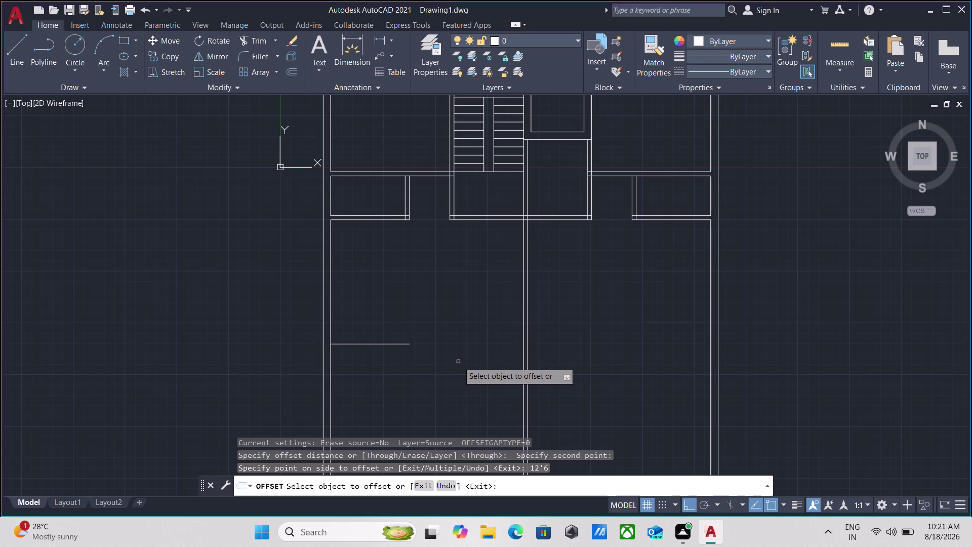
scroll(down, 3)
middle_drag(428, 282, 427, 281)
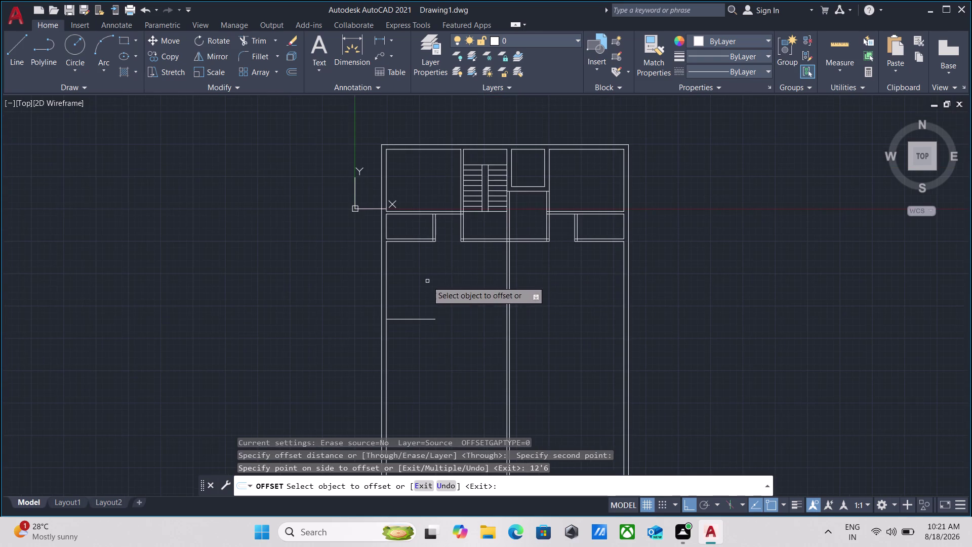
middle_drag(427, 281, 421, 318)
scroll(up, 3)
key(Escape)
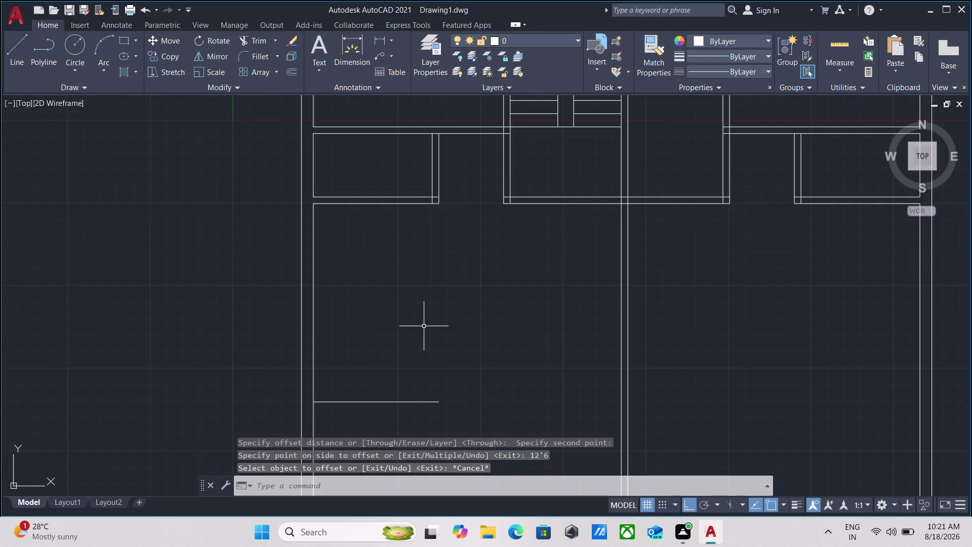
scroll(down, 3)
middle_drag(432, 353, 425, 348)
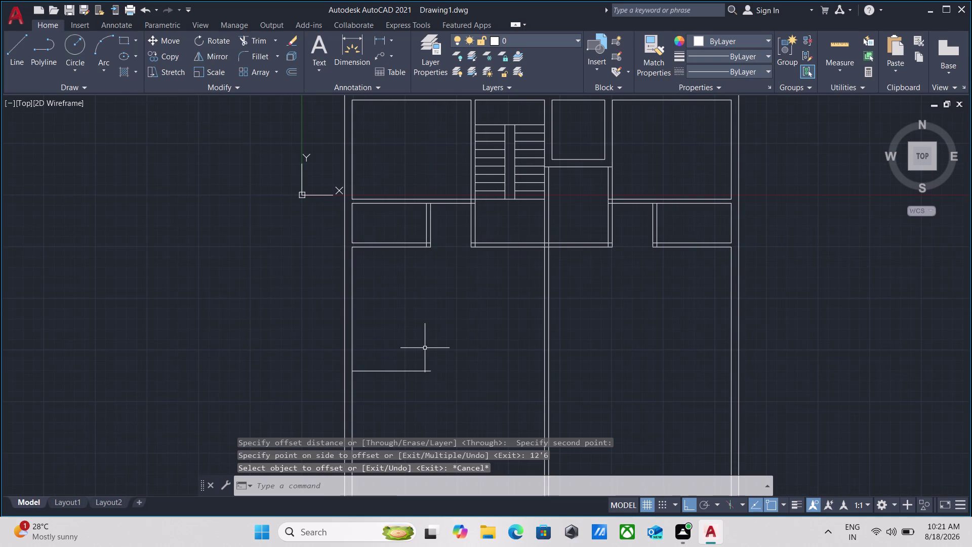
Extend the new cross-wall line to the middle wall and right outer wall.
text(ex)
key(Return)
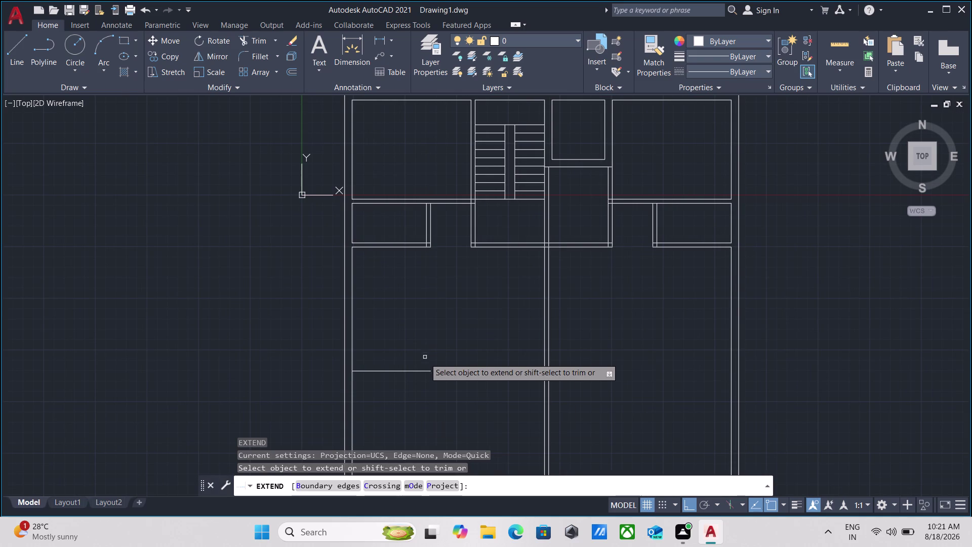
click(424, 372)
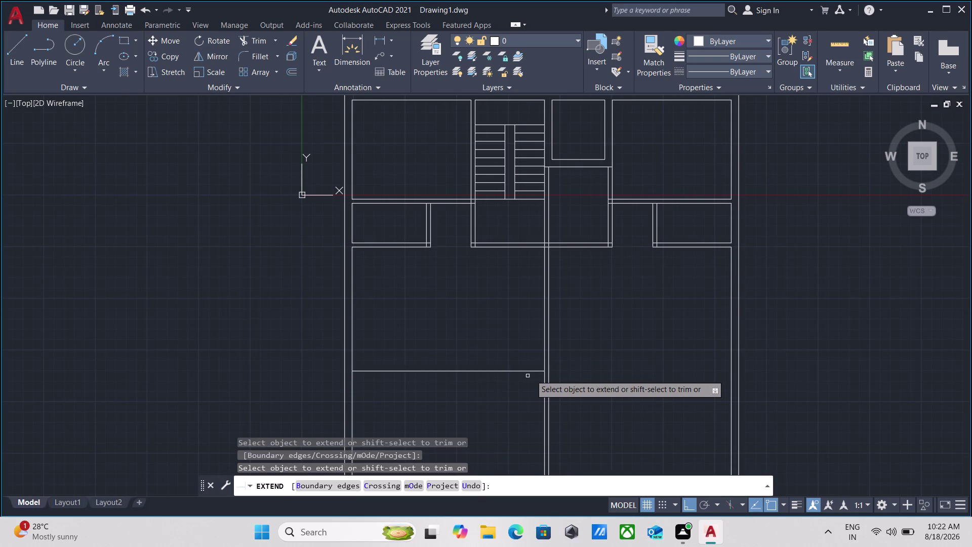
click(532, 370)
click(538, 371)
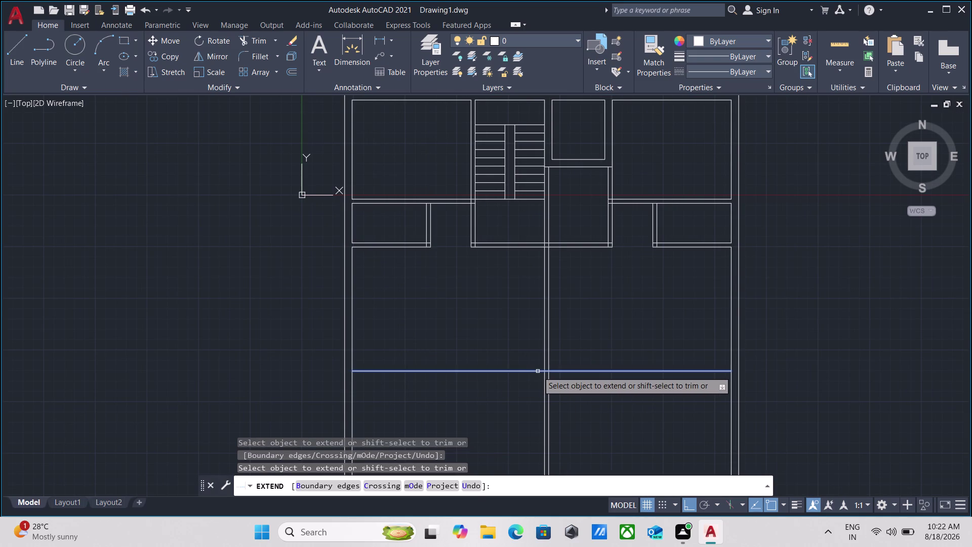
key(Escape)
Select the cross-wall line and start another offset.
scroll(up, 3)
drag(513, 412, 496, 386)
click(449, 323)
key(o)
key(Return)
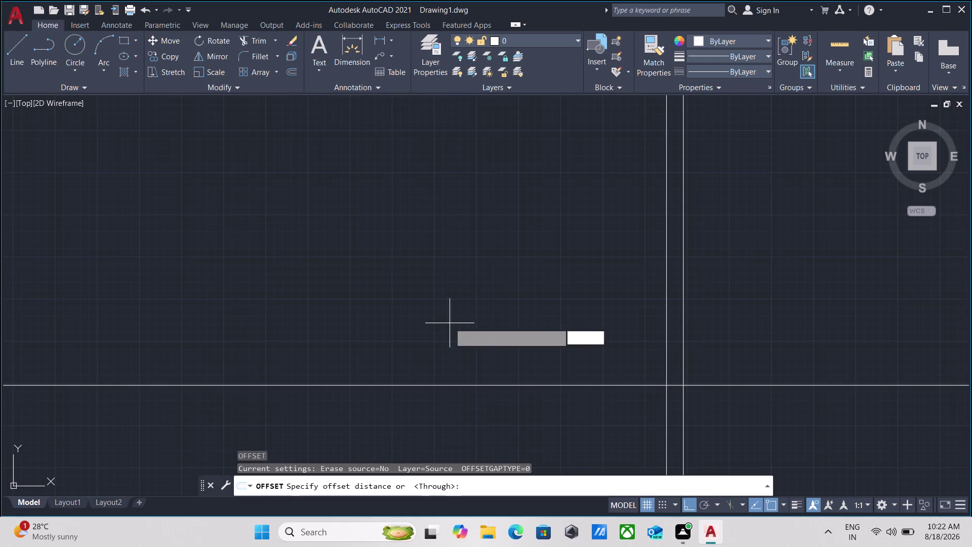
Offset the 12'6" cross-wall line by 5 to make it a double-line wall.
click(430, 386)
click(424, 402)
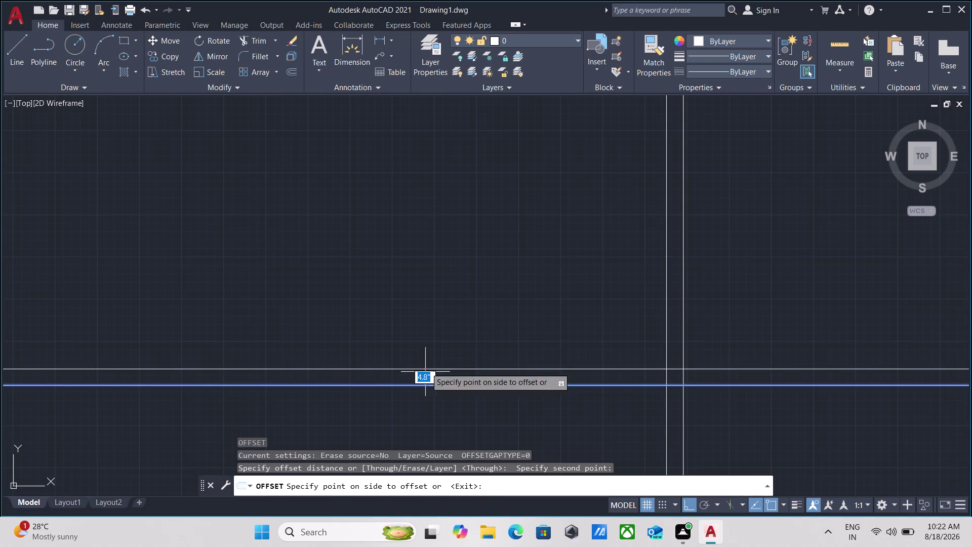
key(5)
key(Return)
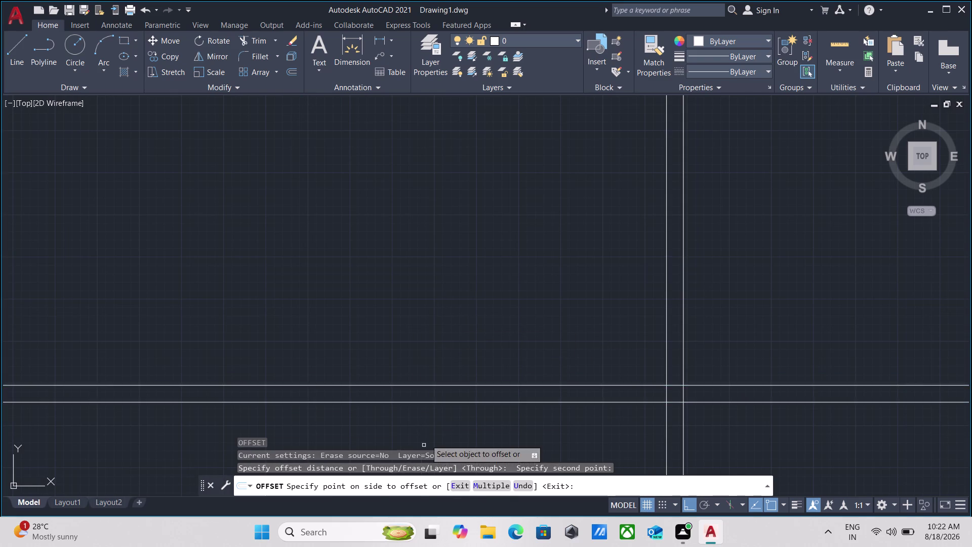
scroll(down, 3)
scroll(down, 3)
middle_drag(418, 373, 415, 348)
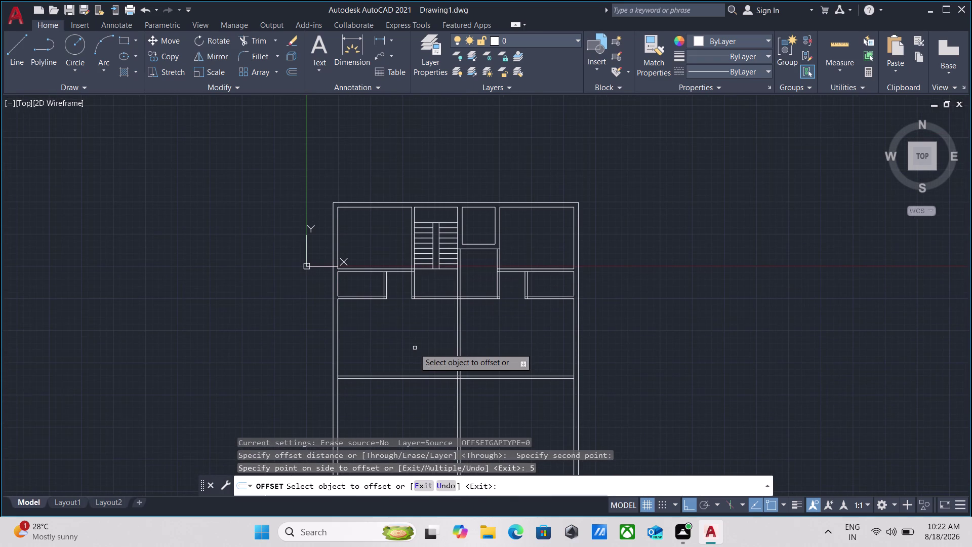
scroll(up, 3)
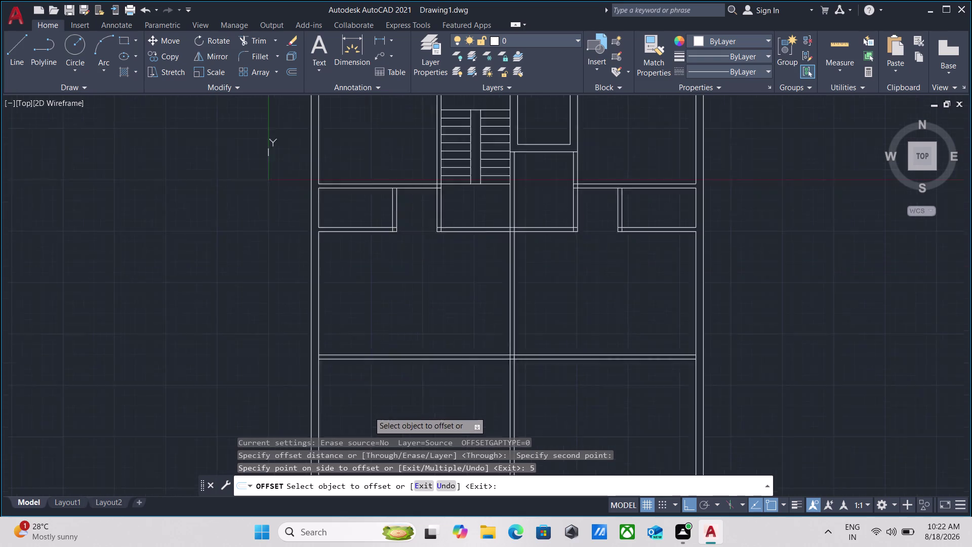
Offset the cross-wall line 7'6" to place a new wall line below.
click(417, 328)
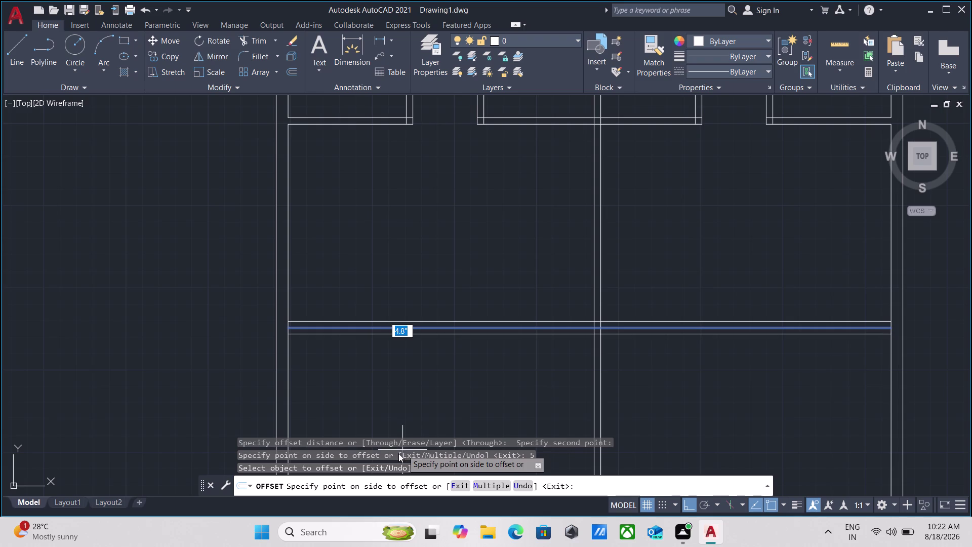
text(7')
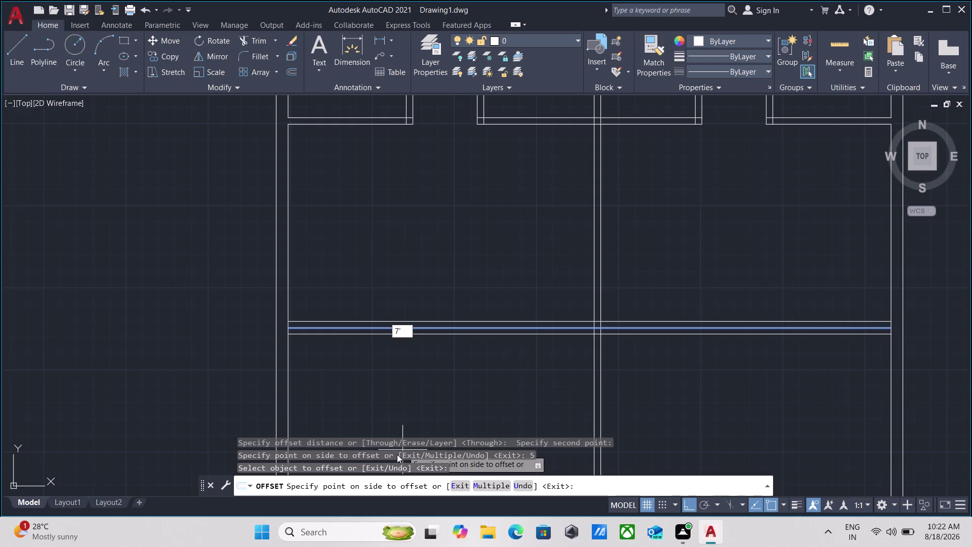
key(6)
key(Return)
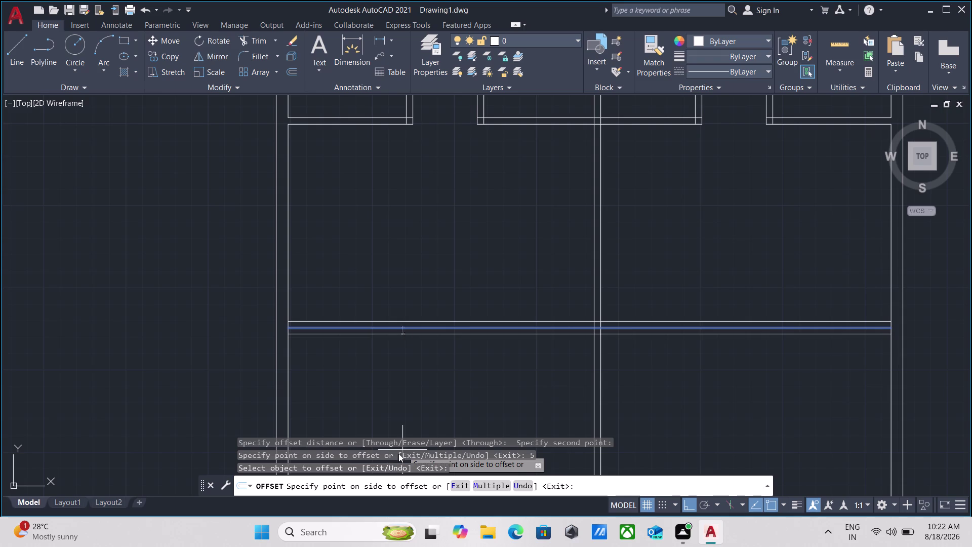
scroll(down, 3)
middle_drag(436, 387, 430, 341)
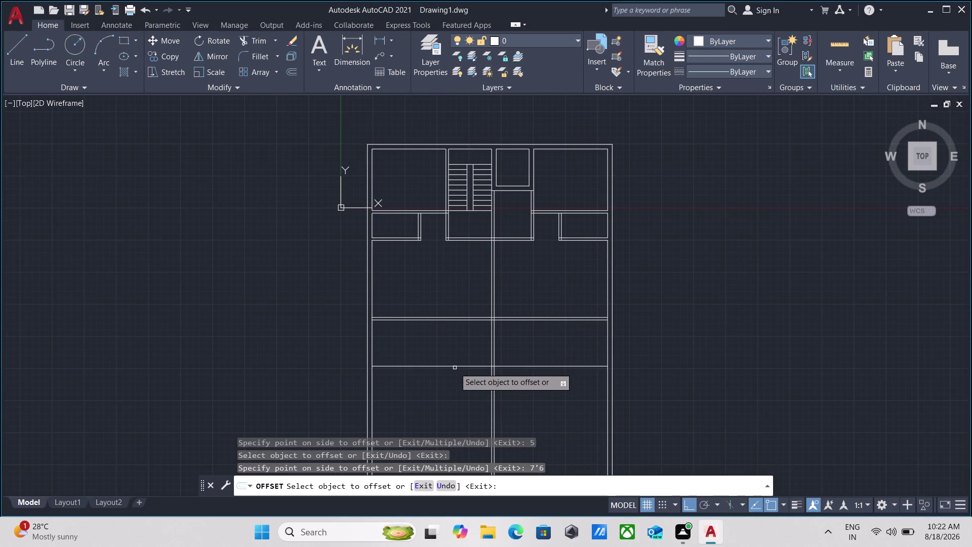
Offset the new wall line by 5 to give it a second line.
click(455, 366)
key(6)
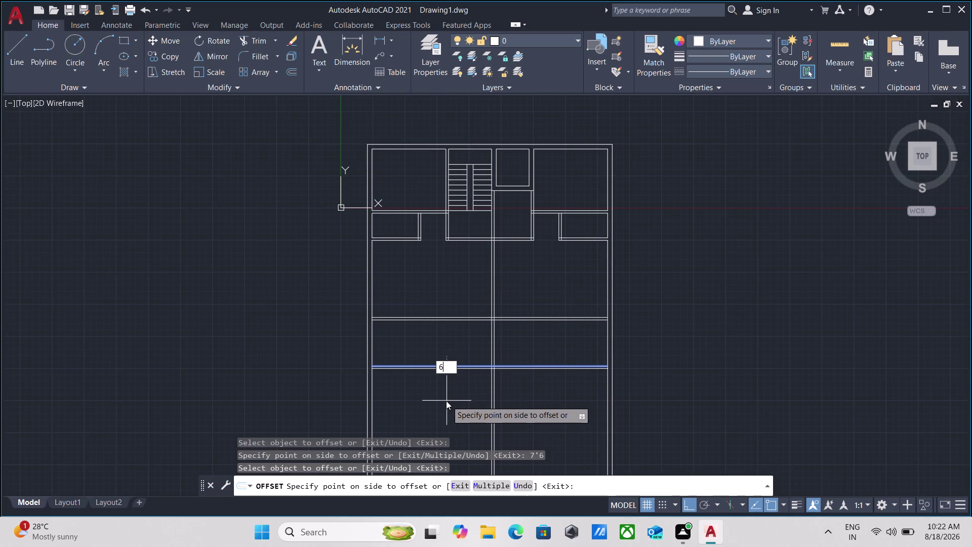
key(BackSpace)
key(5)
key(Return)
scroll(up, 3)
scroll(down, 3)
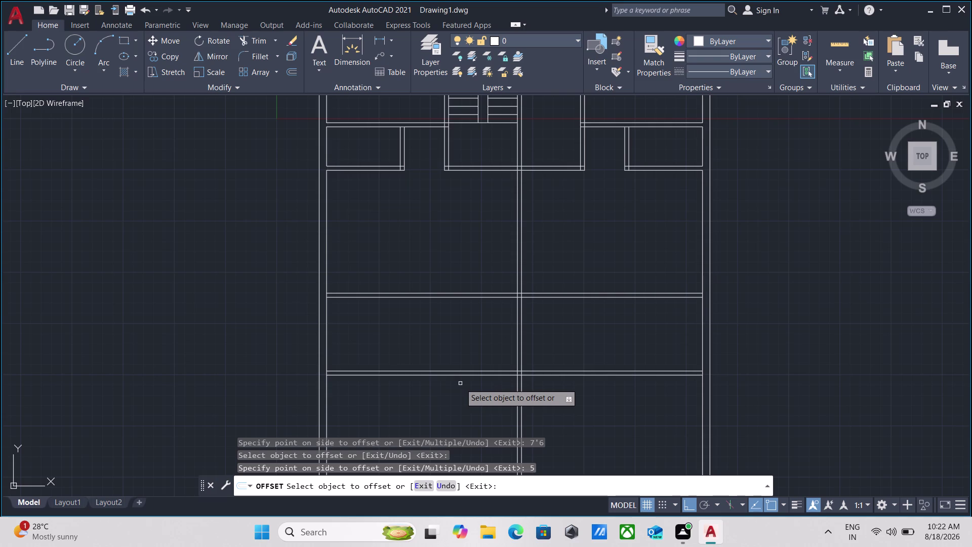
Offset the cross wall's lower line 6' downward.
click(430, 374)
middle_drag(431, 416, 431, 373)
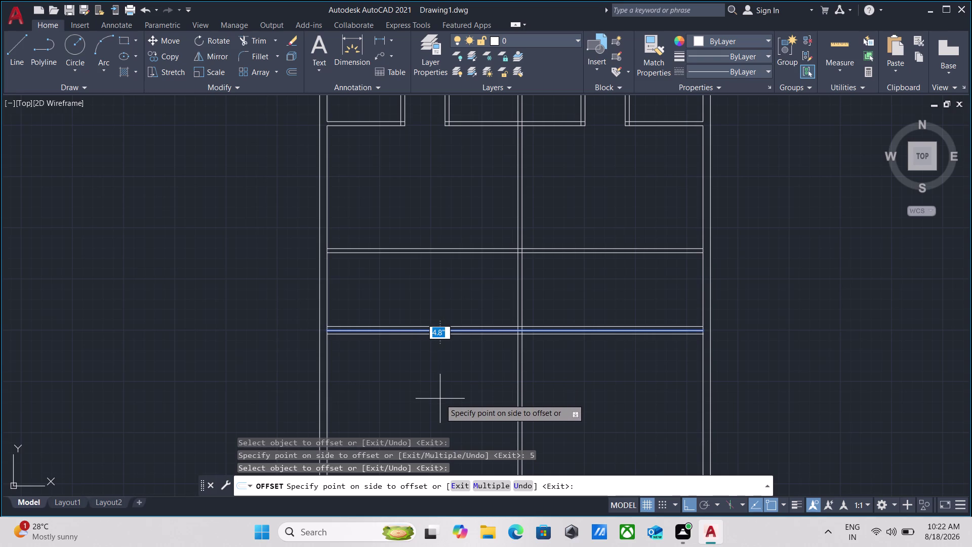
key(6)
key(apostrophe)
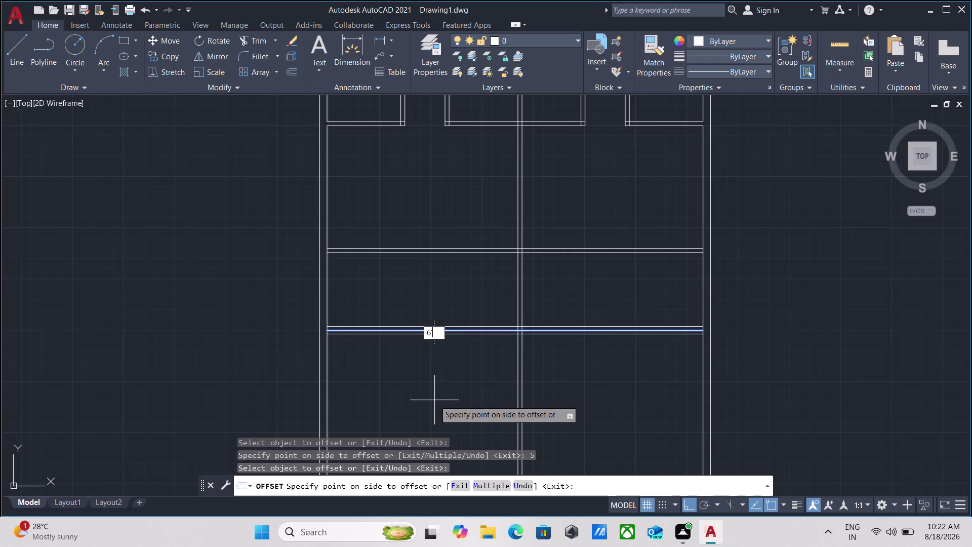
key(Return)
Offset that new line by 5 to complete the second double cross wall.
click(441, 389)
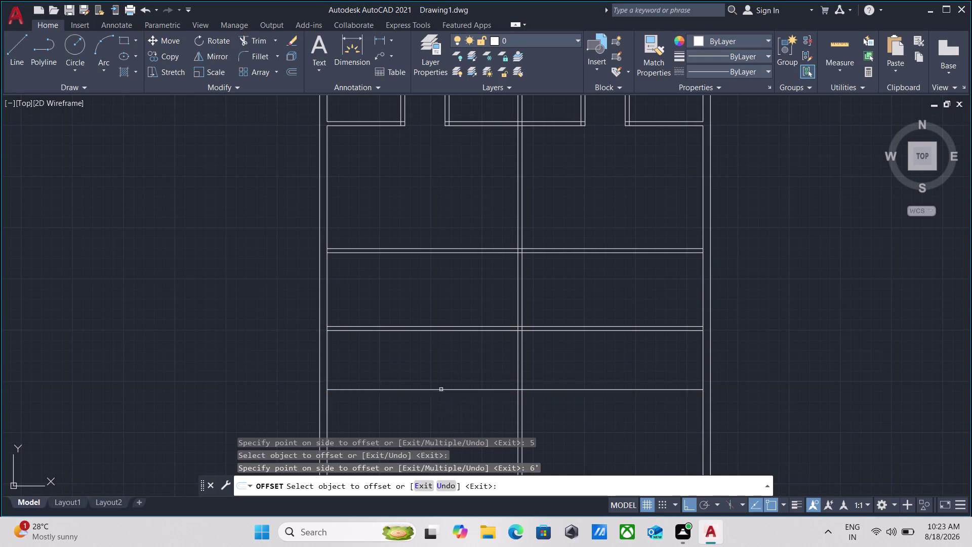
middle_drag(440, 408, 434, 358)
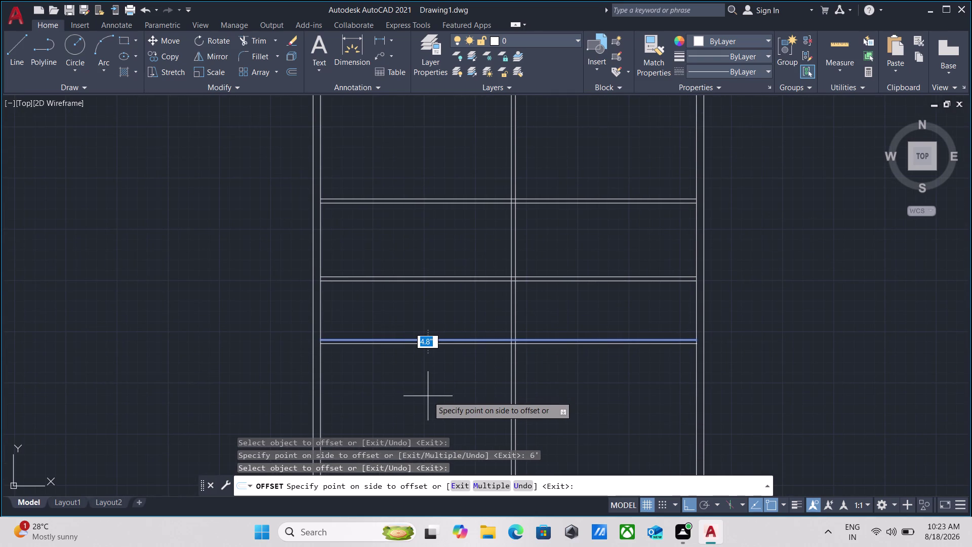
key(5)
key(Return)
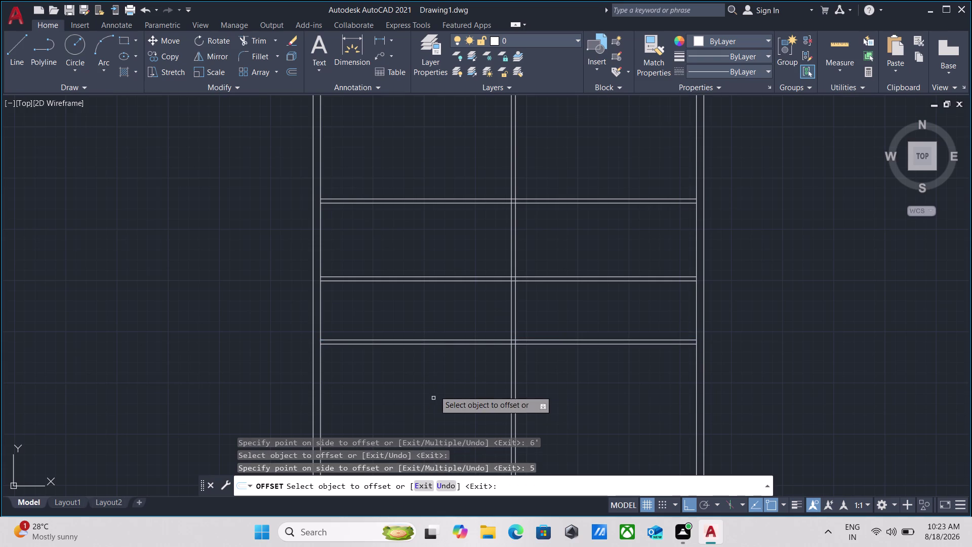
scroll(up, 3)
middle_drag(400, 303, 413, 336)
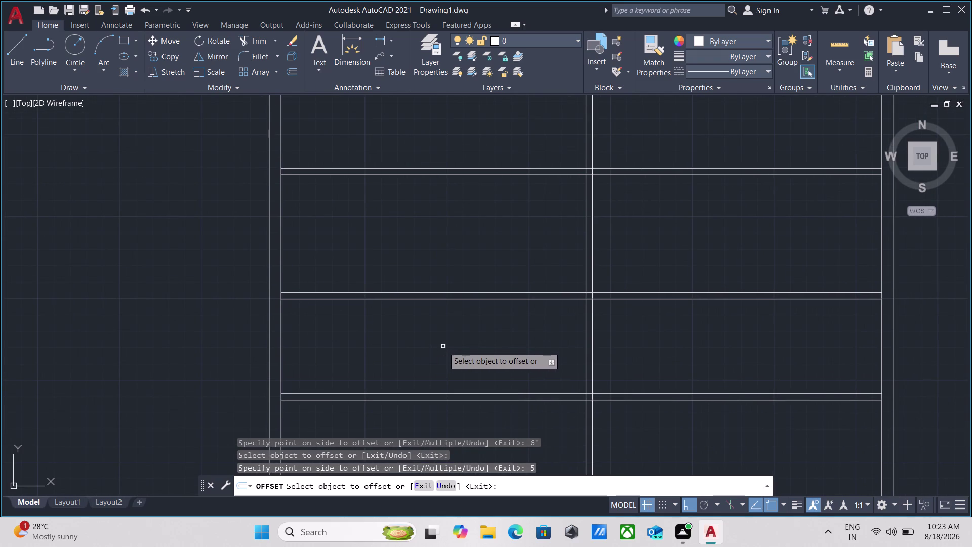
scroll(down, 3)
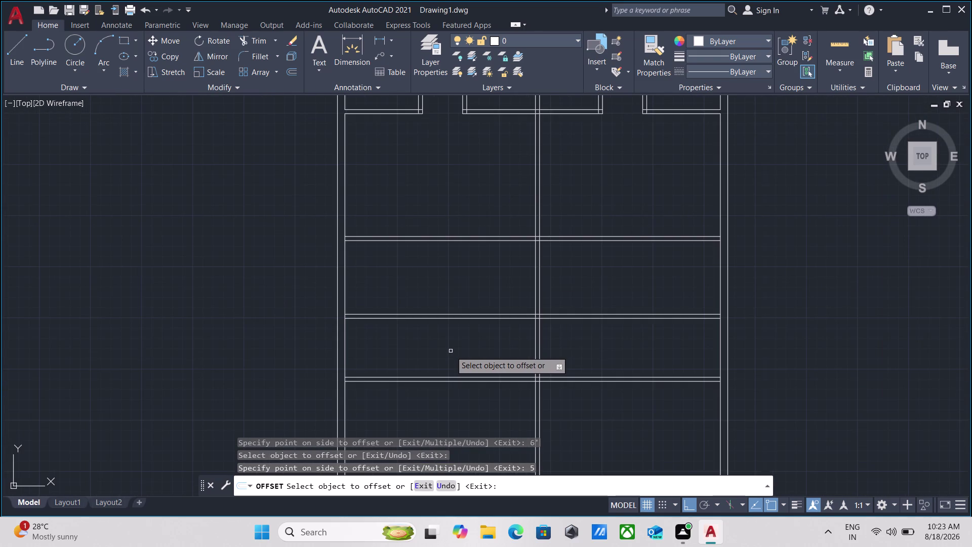
scroll(down, 3)
middle_drag(450, 351, 449, 318)
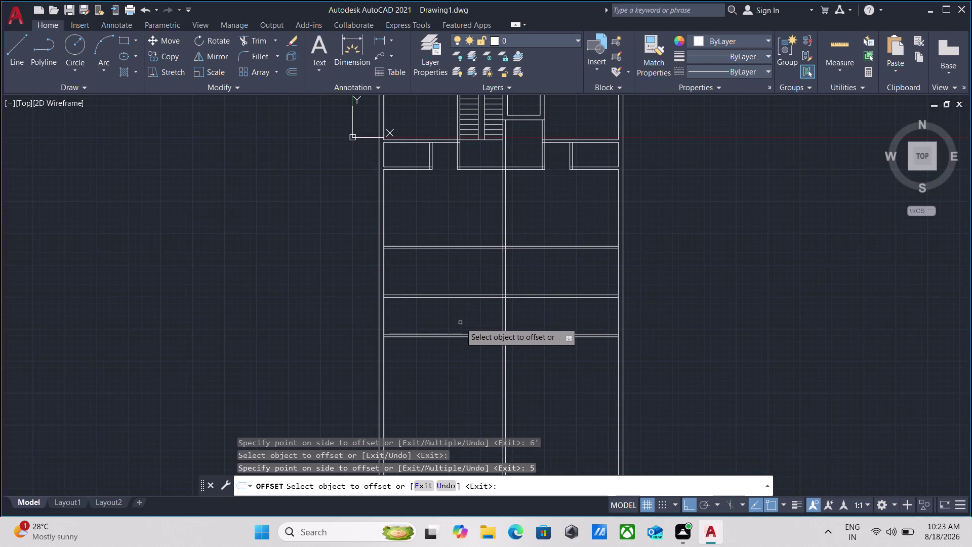
Offset the lowest cross-wall line 15'5" downward.
middle_drag(460, 323, 471, 339)
scroll(up, 3)
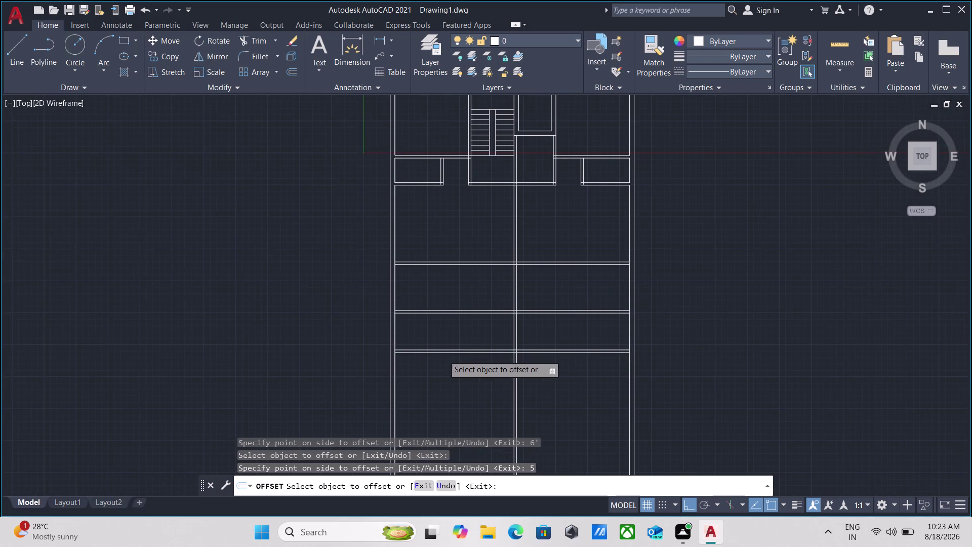
scroll(up, 3)
scroll(down, 3)
middle_drag(449, 327, 450, 344)
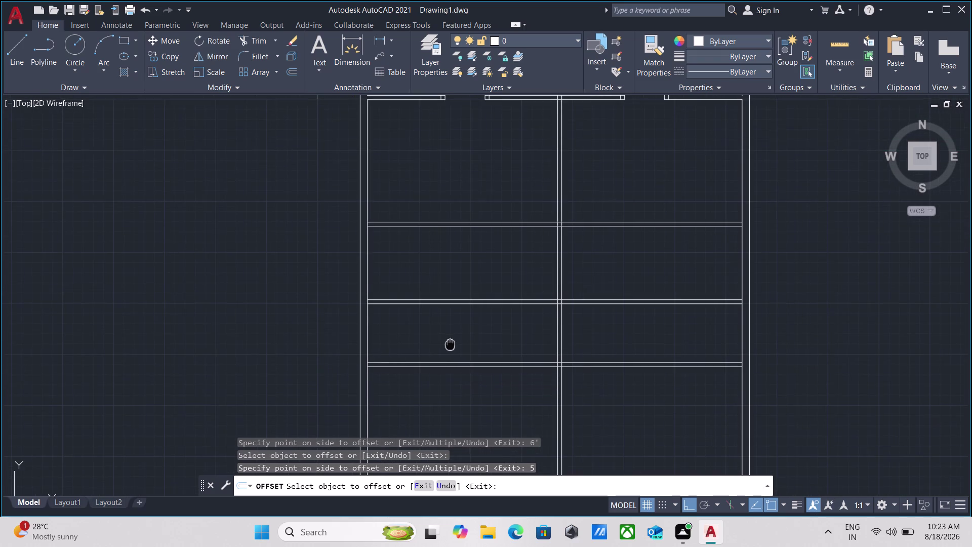
scroll(down, 3)
scroll(up, 3)
scroll(down, 3)
scroll(up, 3)
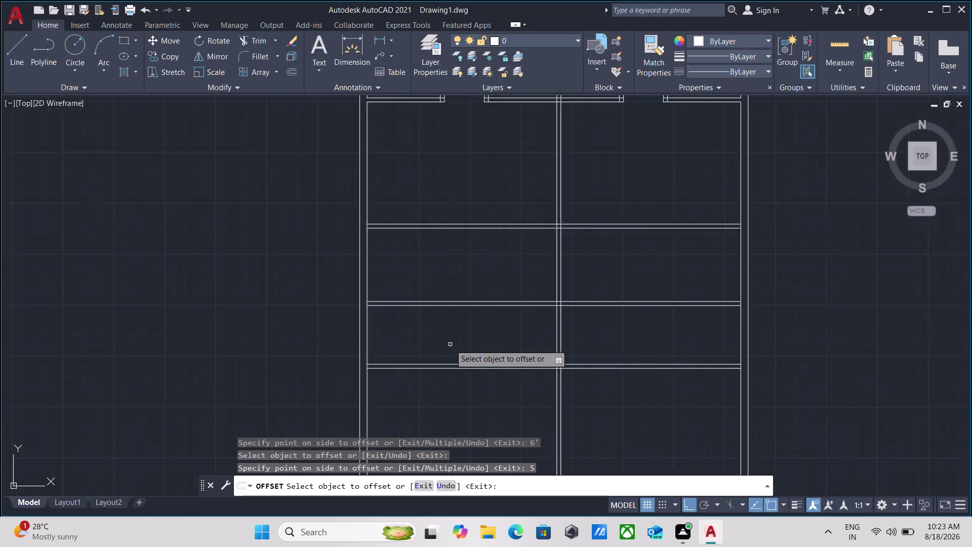
scroll(up, 3)
scroll(down, 3)
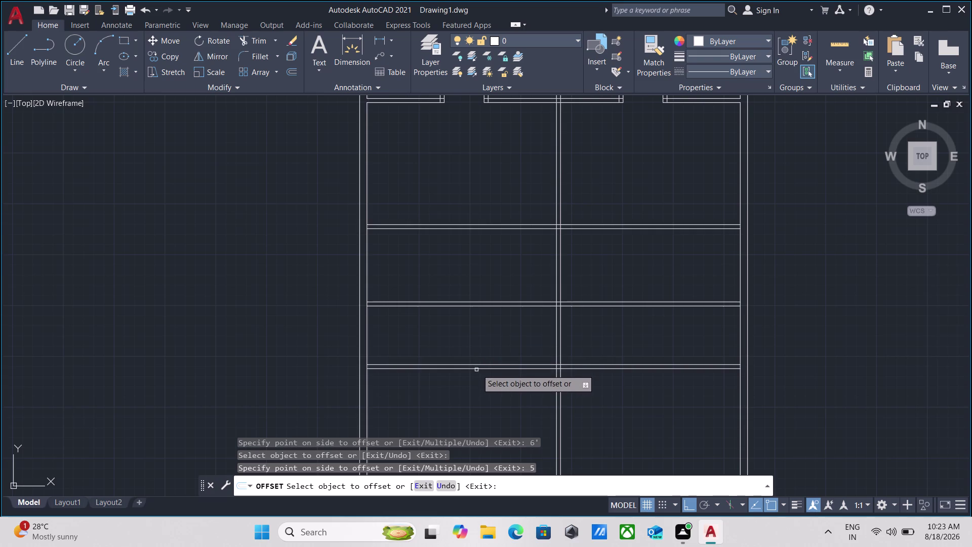
click(478, 368)
middle_drag(475, 400, 466, 358)
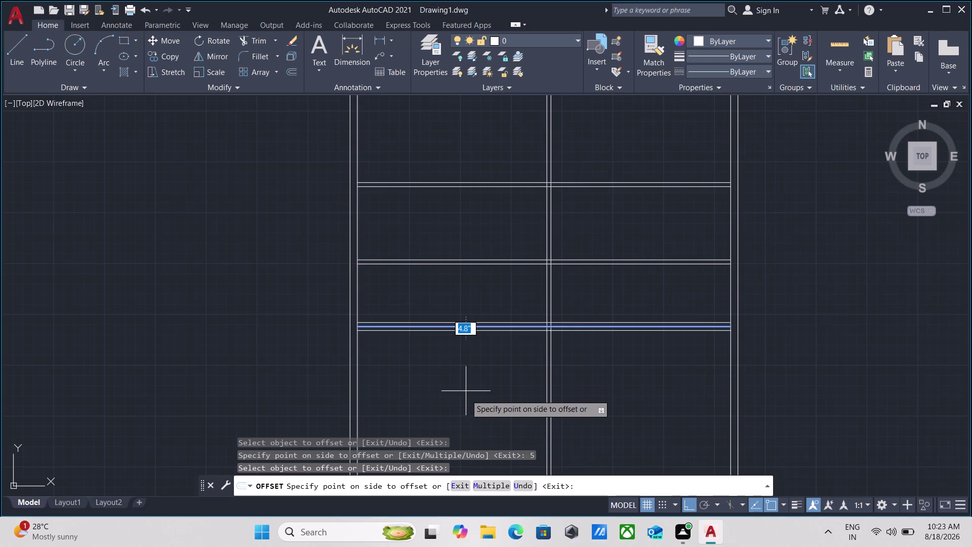
text(15)
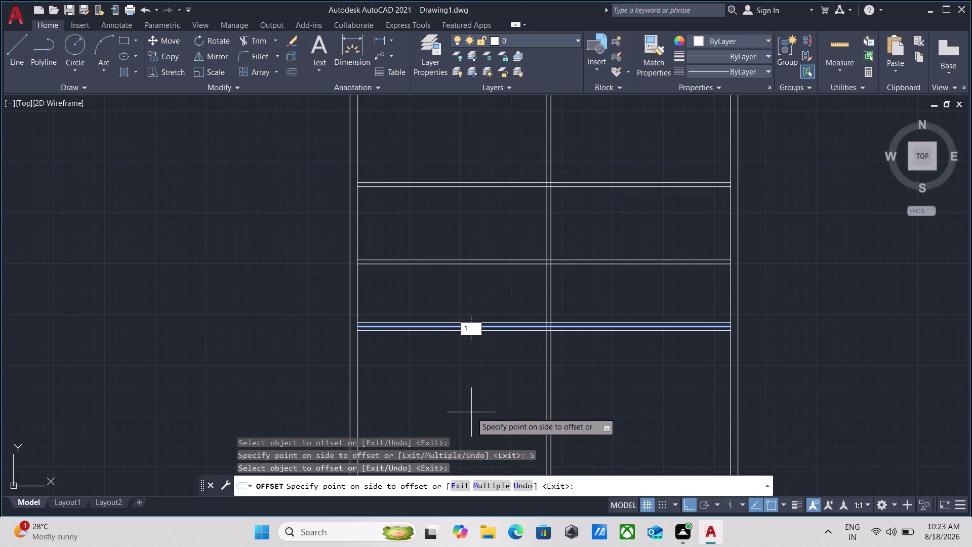
text(')
key(5)
key(Return)
Offset the new line by 9 to make a 9"-thick double wall.
scroll(down, 3)
middle_drag(490, 367, 475, 278)
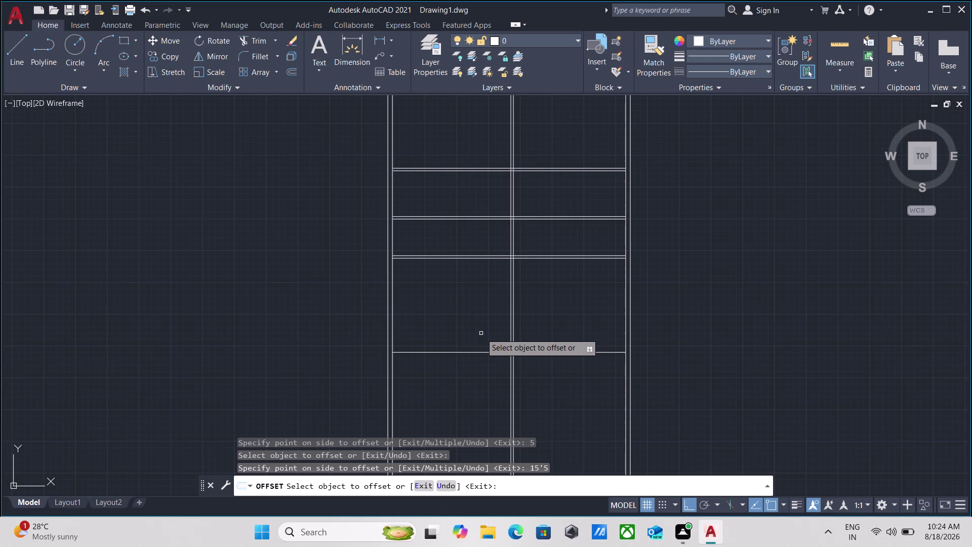
click(451, 351)
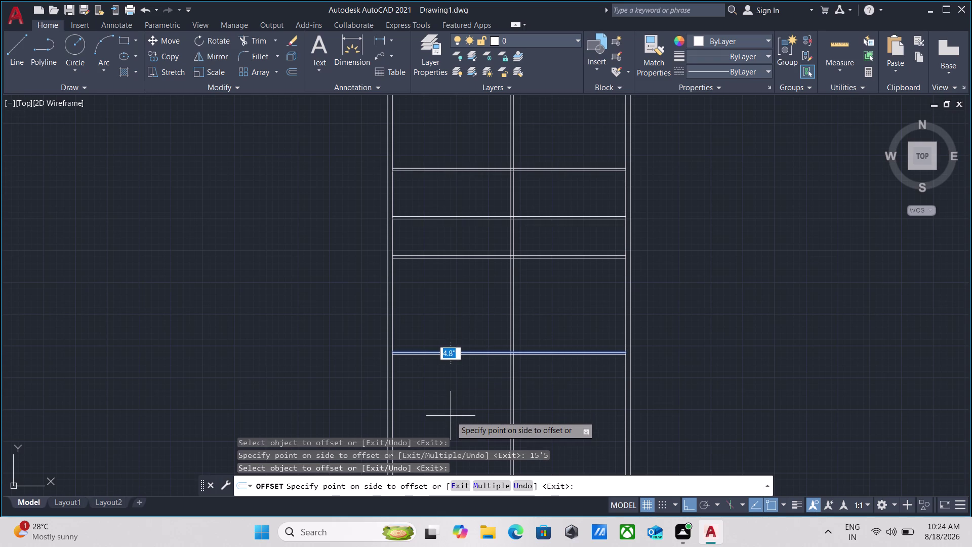
key(9)
key(Return)
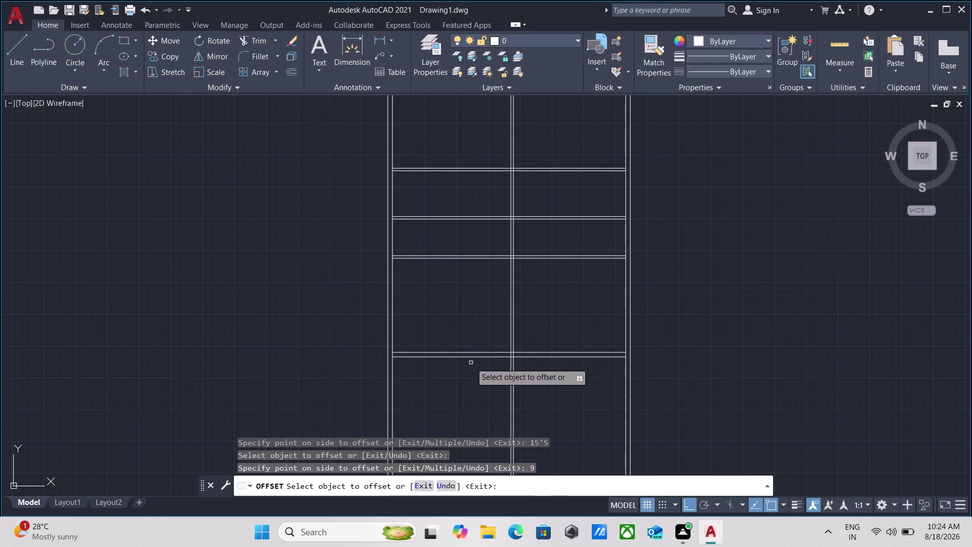
Pan along the new 9" cross wall to frame its left-end junction.
scroll(up, 3)
scroll(down, 3)
middle_drag(457, 313, 439, 395)
scroll(down, 3)
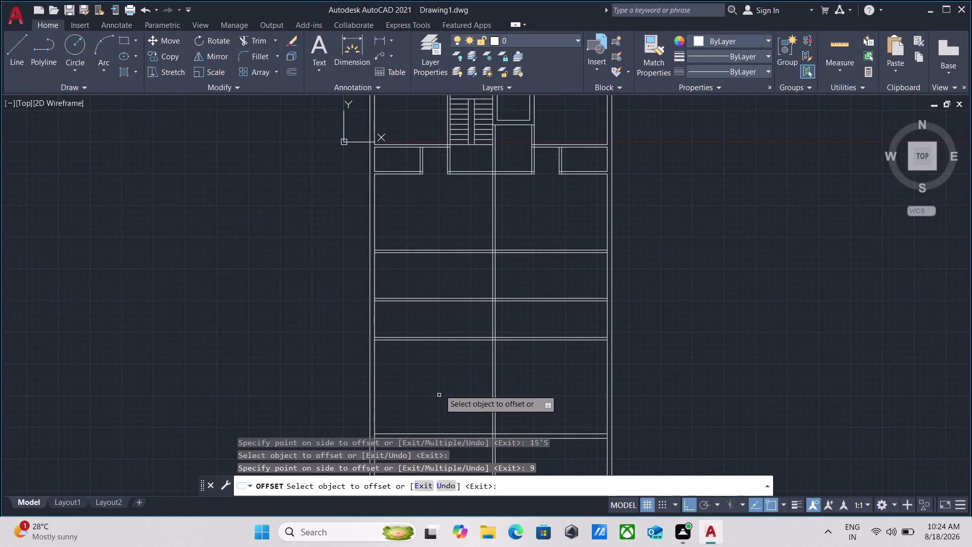
scroll(down, 3)
middle_drag(440, 390, 418, 274)
scroll(up, 3)
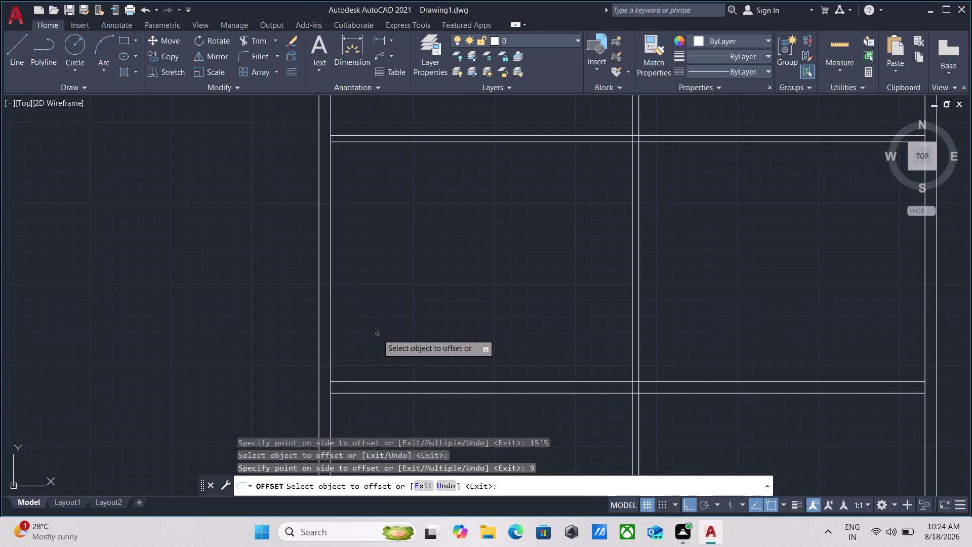
middle_drag(377, 333, 397, 308)
middle_drag(399, 308, 415, 322)
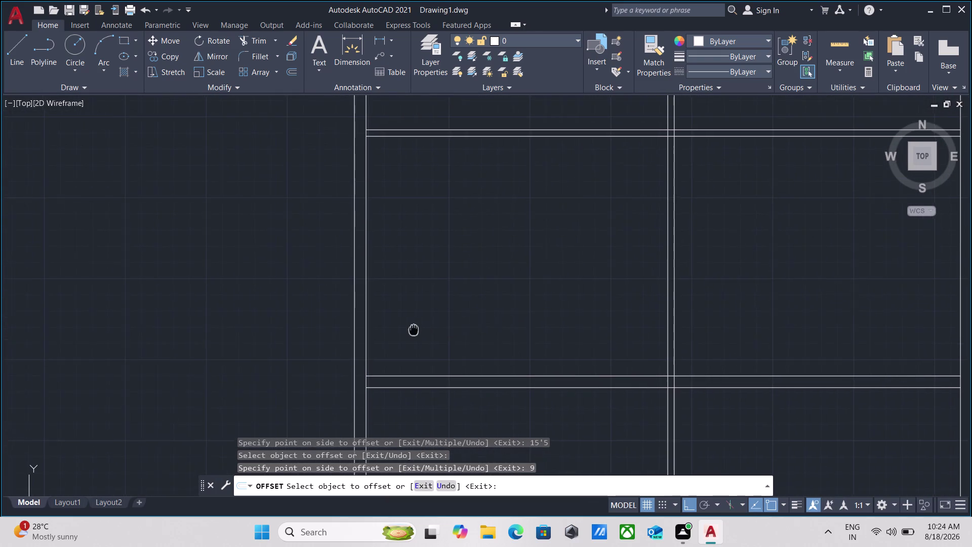
middle_drag(416, 323, 417, 318)
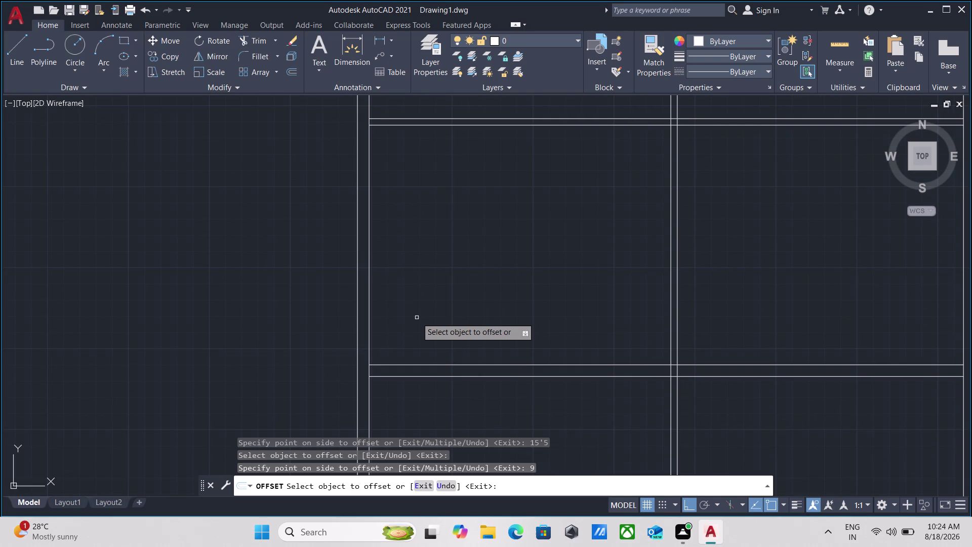
scroll(down, 3)
scroll(up, 3)
middle_drag(421, 318, 402, 321)
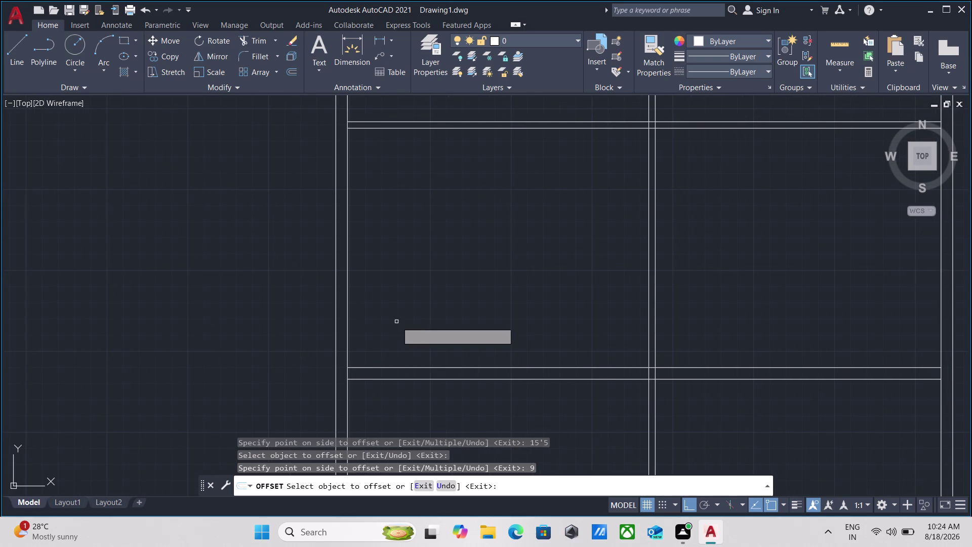
Extend the remaining cross-wall lines to the right-hand boundary wall.
key(Escape)
key(e)
key(x)
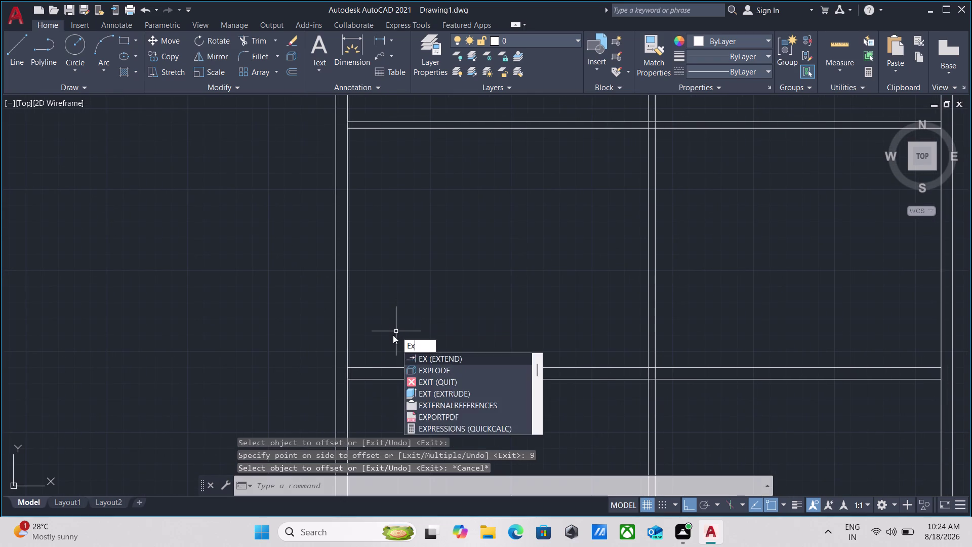
key(Return)
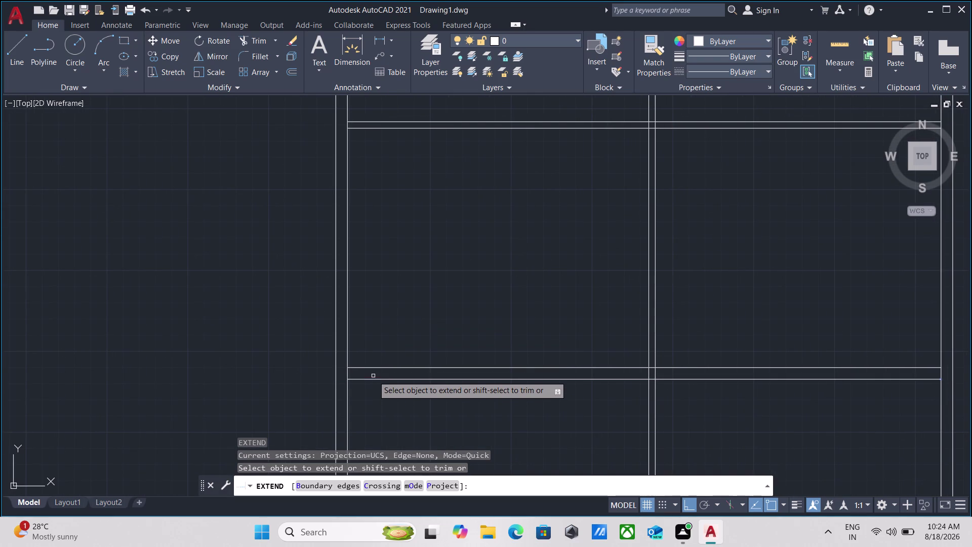
click(377, 379)
scroll(down, 3)
middle_drag(422, 277, 301, 266)
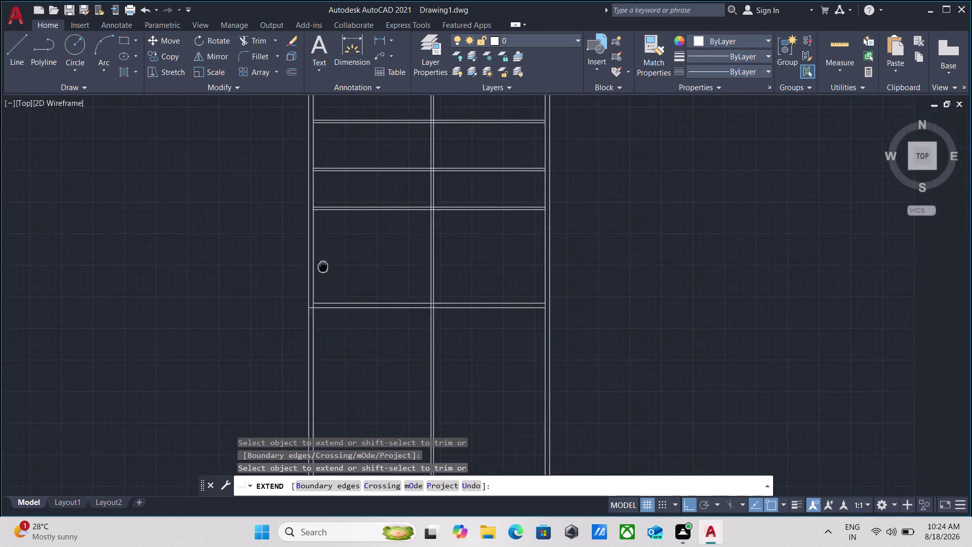
middle_drag(301, 266, 298, 266)
scroll(up, 3)
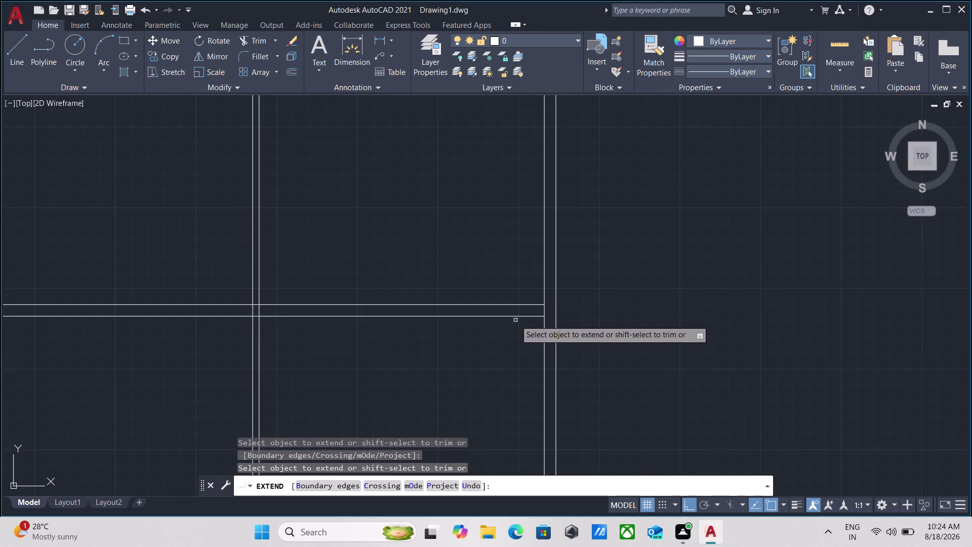
click(516, 318)
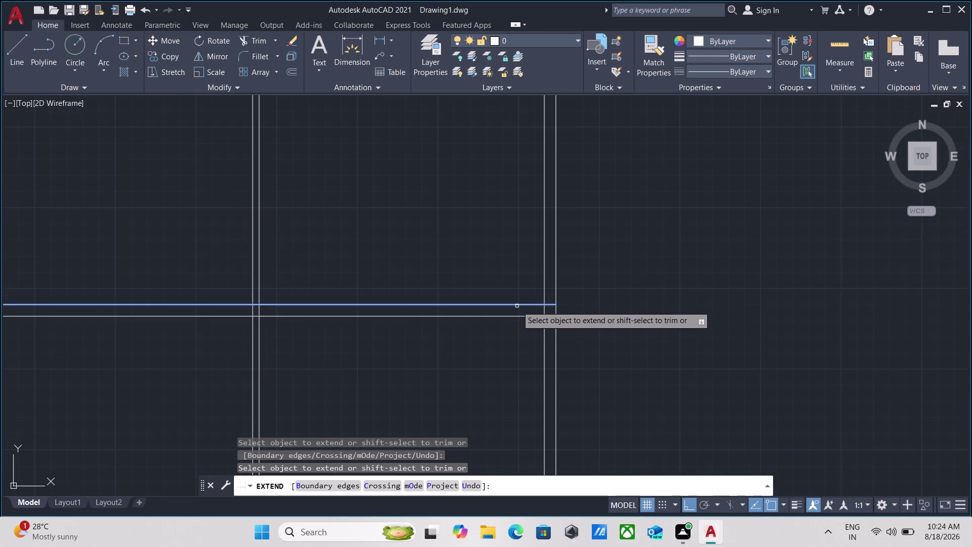
key(Escape)
Pan and zoom out to bring the whole floor plan into view.
scroll(down, 3)
middle_drag(457, 350, 475, 349)
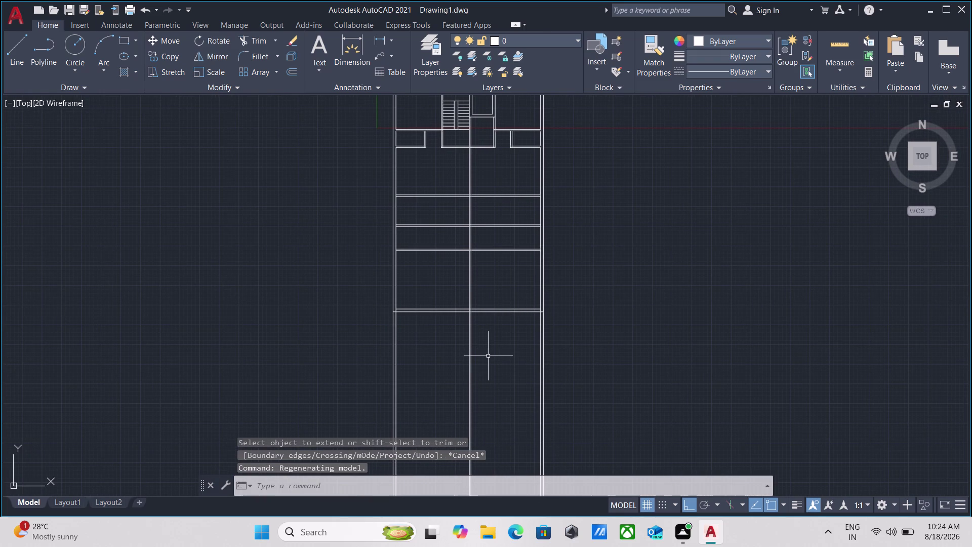
middle_drag(488, 356, 484, 326)
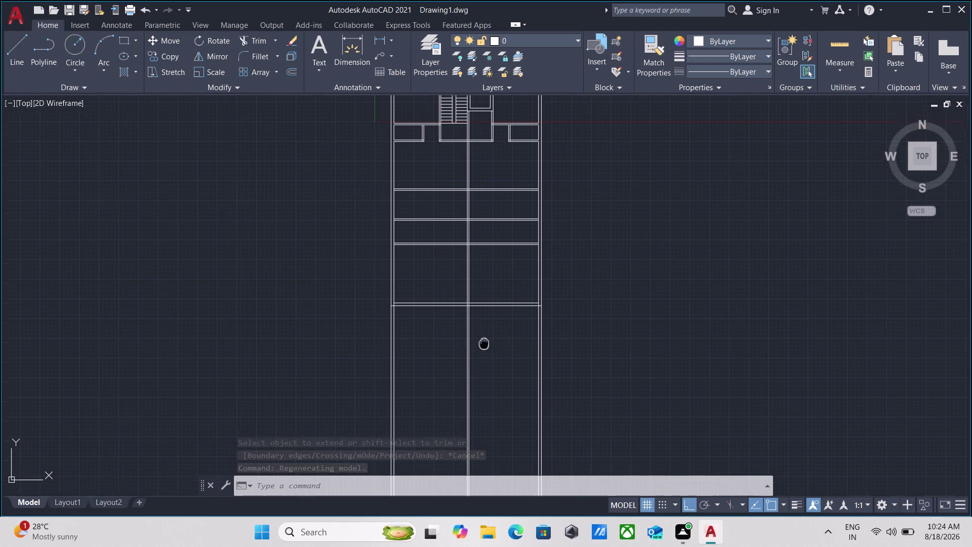
middle_drag(483, 327, 481, 309)
scroll(up, 3)
middle_drag(573, 291, 580, 304)
Fence-trim across the wall ends with TR, then trim leftovers at the next junction.
text(tr)
key(Return)
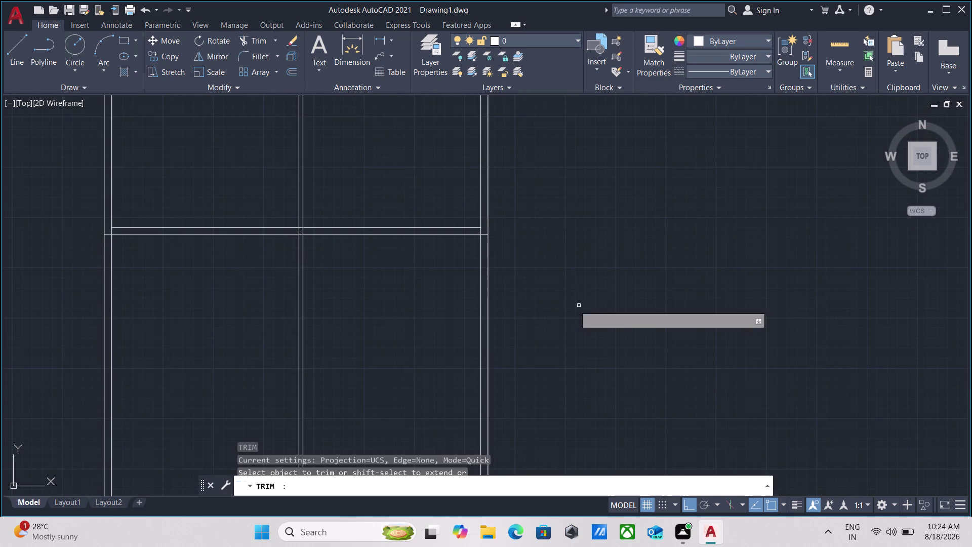
click(554, 302)
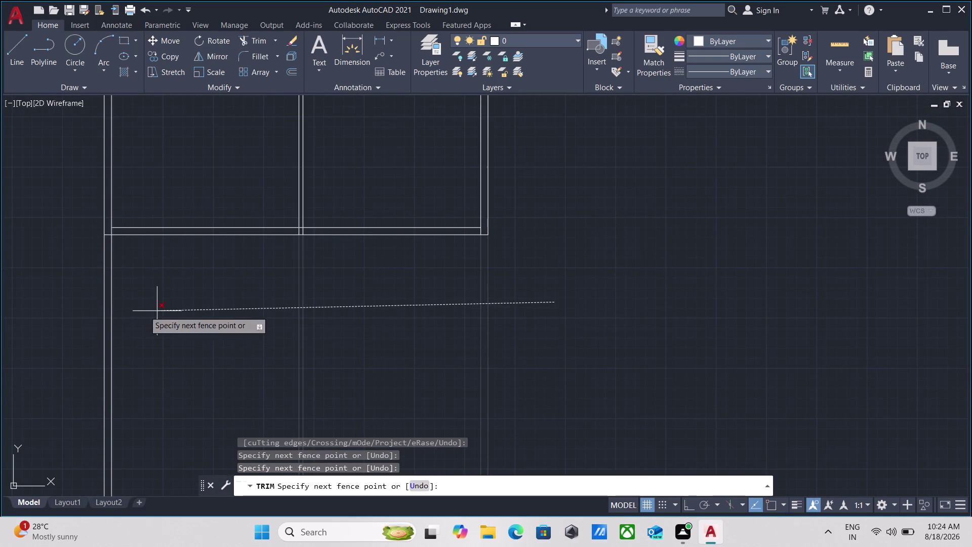
click(53, 306)
middle_drag(105, 302, 294, 414)
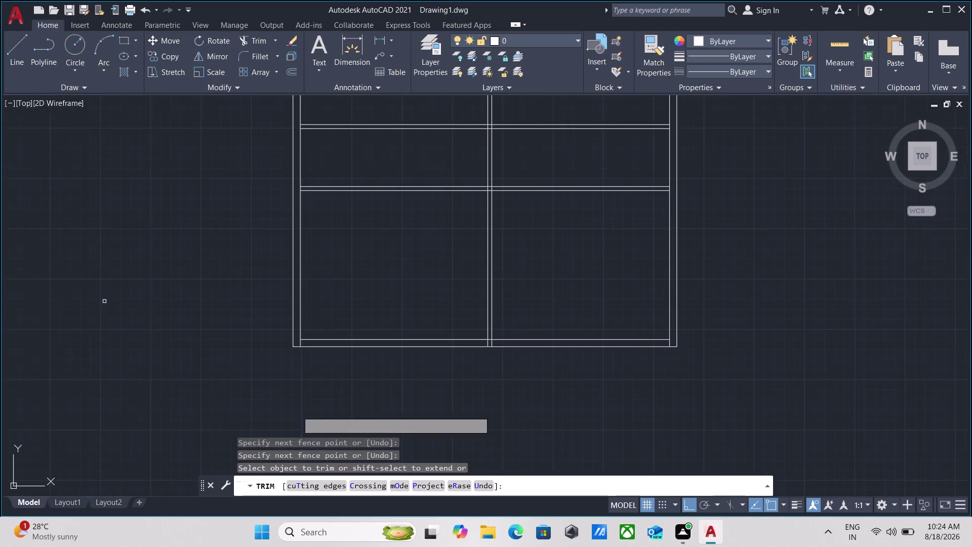
scroll(up, 3)
scroll(up, 3)
click(361, 241)
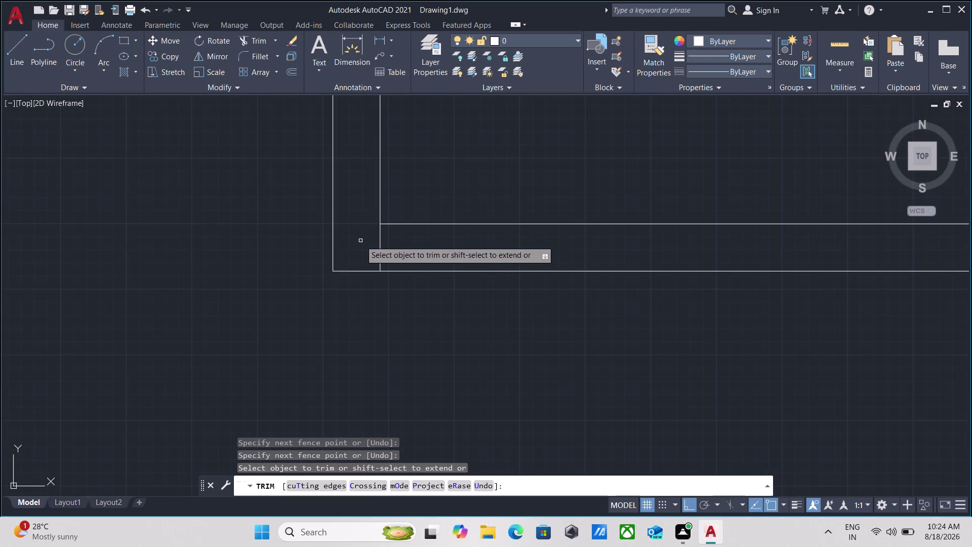
click(452, 242)
Trim the extra lines crossing into the walls at the lower junctions.
scroll(down, 3)
scroll(down, 3)
middle_drag(498, 329, 486, 331)
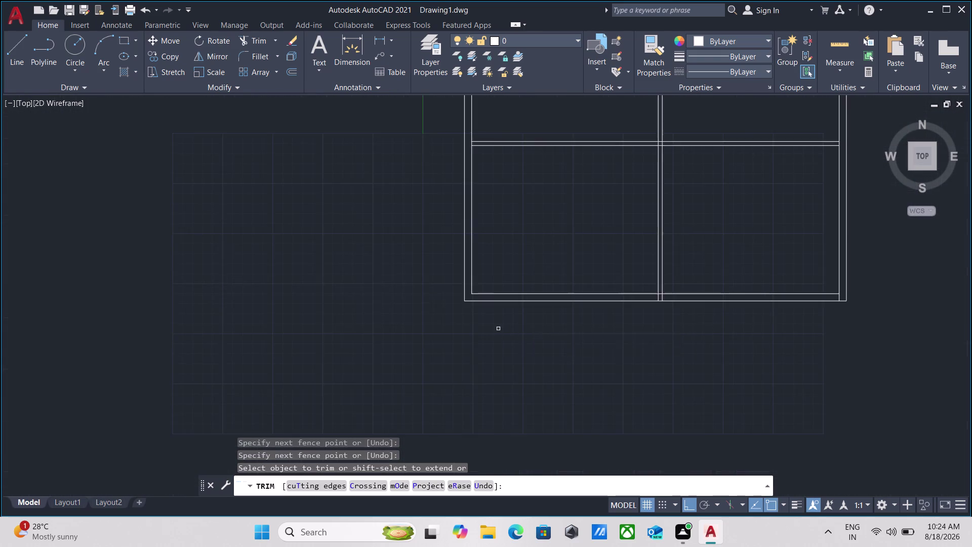
middle_drag(486, 331, 228, 349)
scroll(up, 3)
scroll(up, 3)
middle_drag(338, 383, 338, 371)
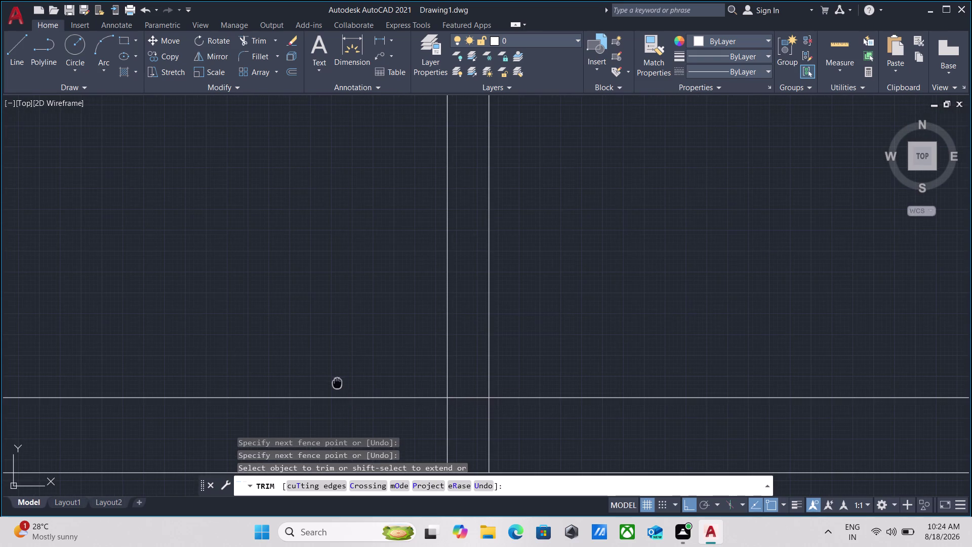
middle_drag(338, 371, 363, 287)
click(410, 351)
click(585, 323)
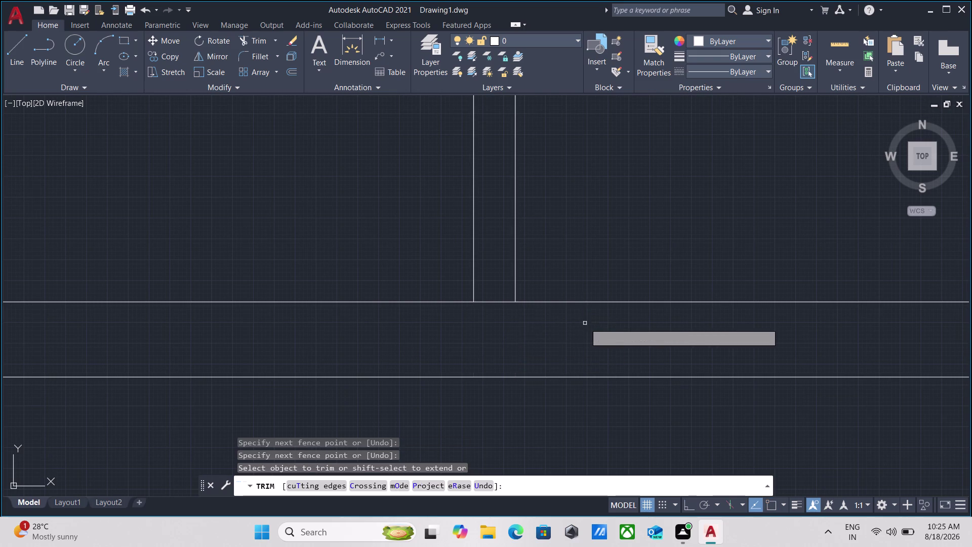
click(508, 321)
click(501, 272)
Trim the overlapping corner lines and end trimming, bringing the plan back into view.
scroll(down, 3)
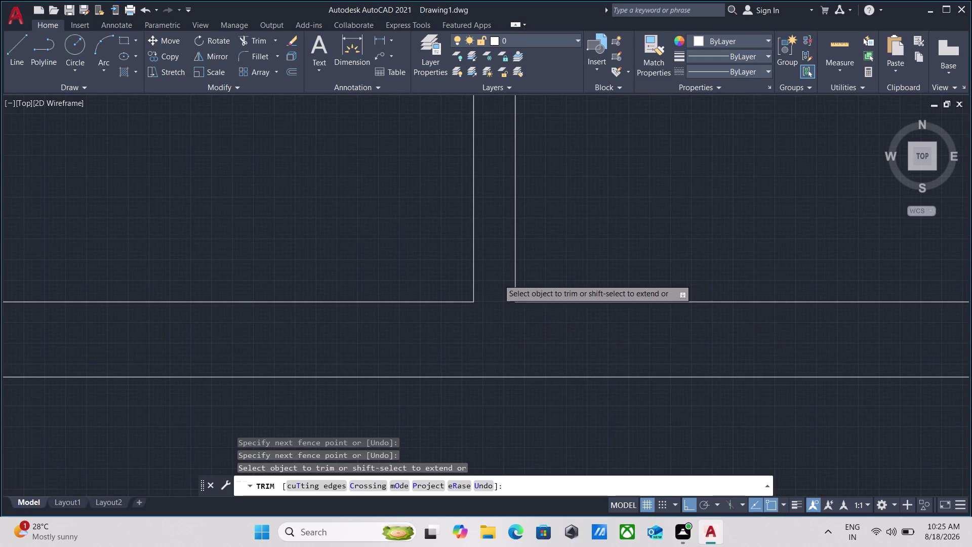
scroll(down, 3)
middle_drag(567, 323, 462, 366)
scroll(up, 3)
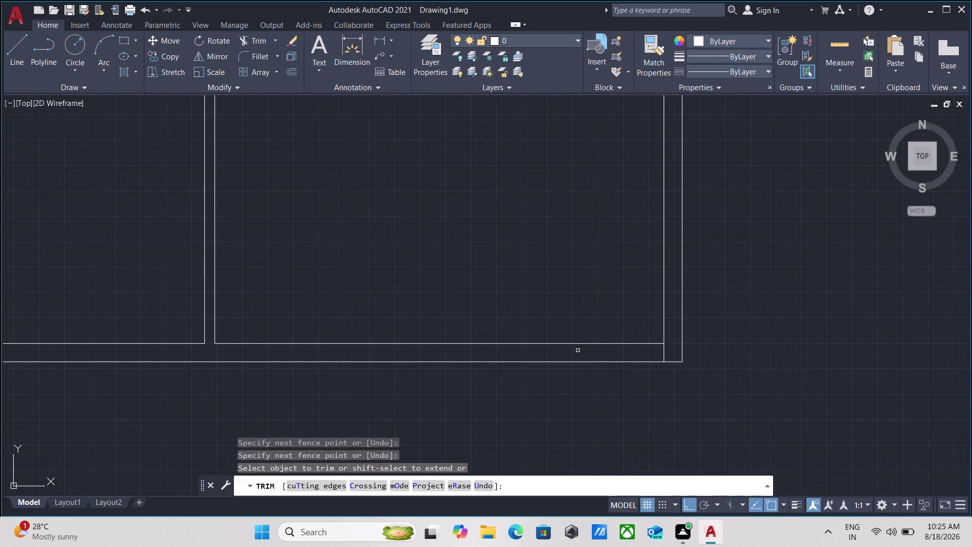
scroll(up, 3)
click(688, 337)
click(740, 328)
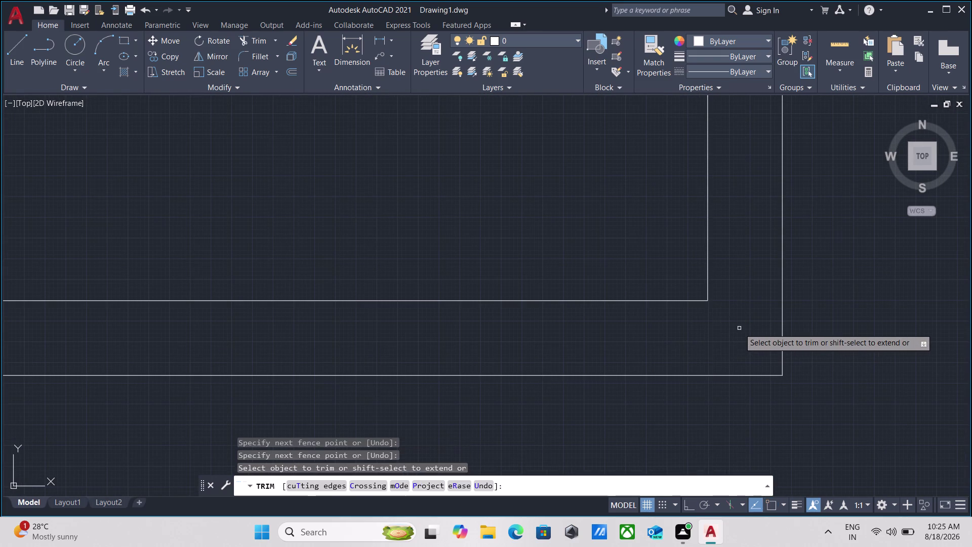
scroll(down, 3)
key(Escape)
scroll(down, 3)
scroll(down, 3)
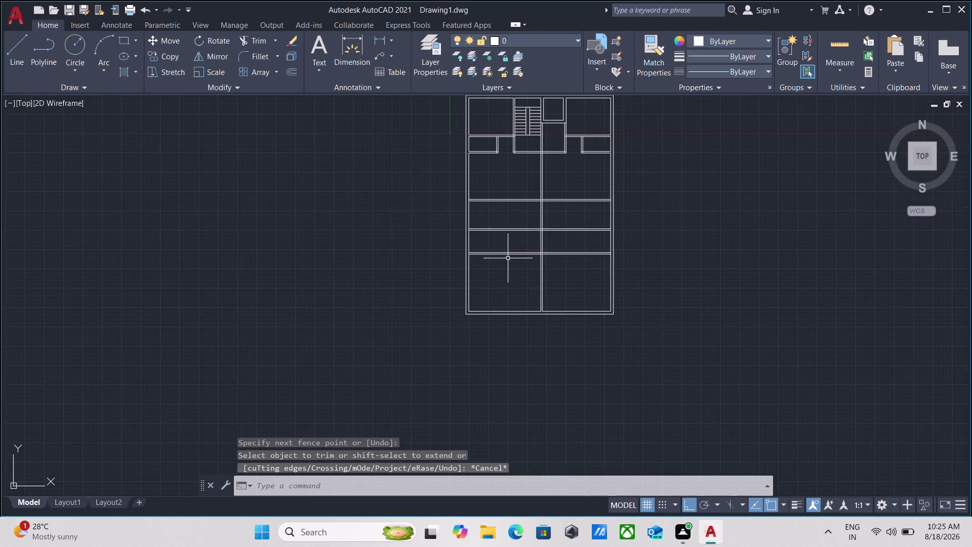
middle_drag(507, 258, 501, 345)
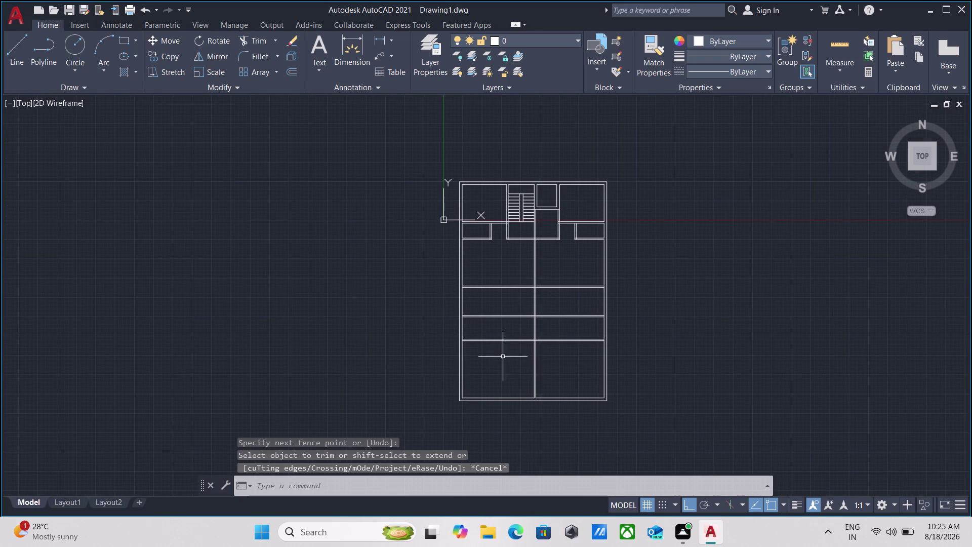
scroll(up, 3)
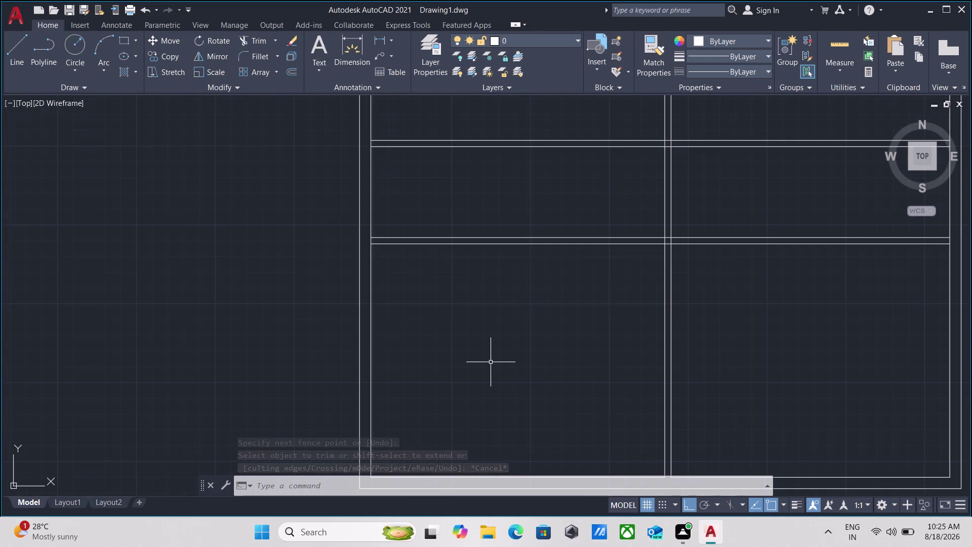
middle_click(491, 362)
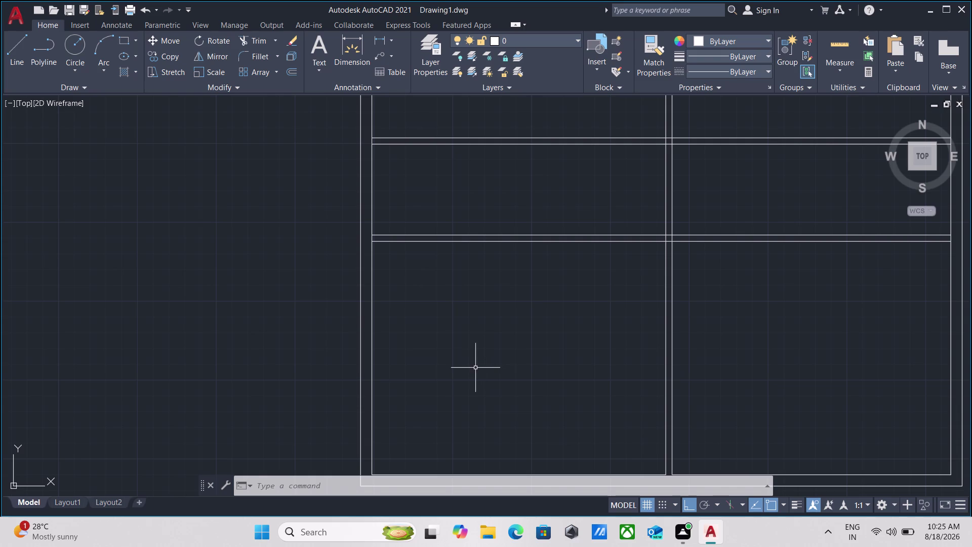
Offset the left inner wall line by 10', then offset the new line by 5.
middle_drag(476, 368, 462, 339)
click(374, 372)
click(356, 349)
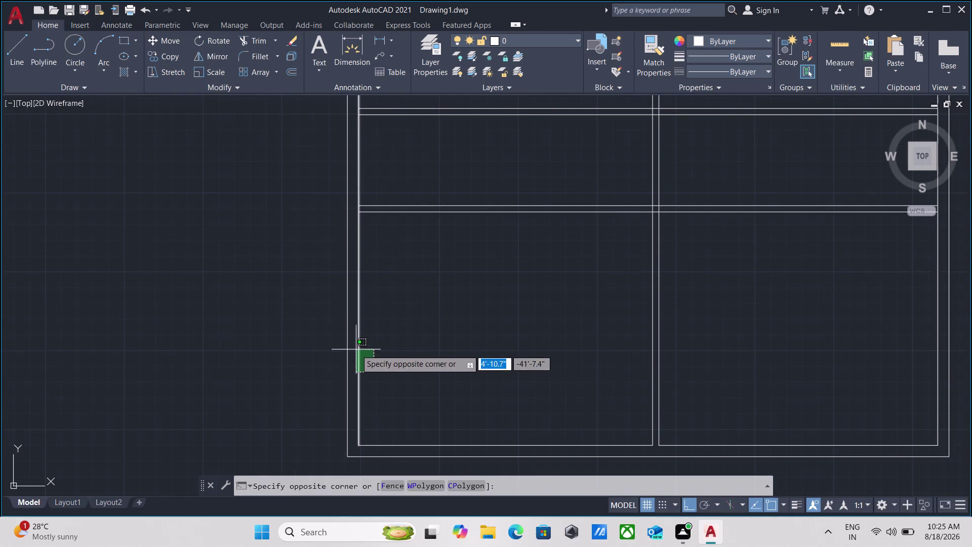
key(o)
key(Return)
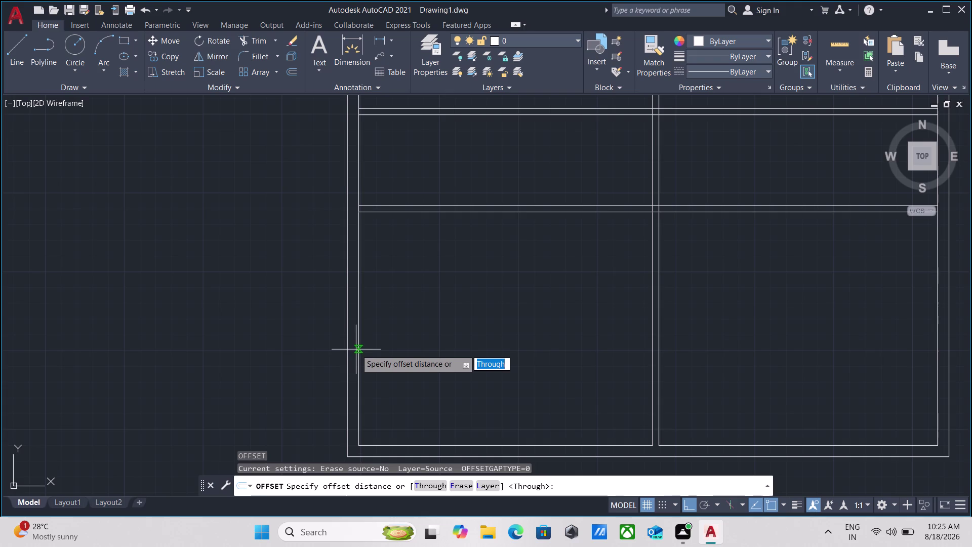
click(360, 348)
click(425, 347)
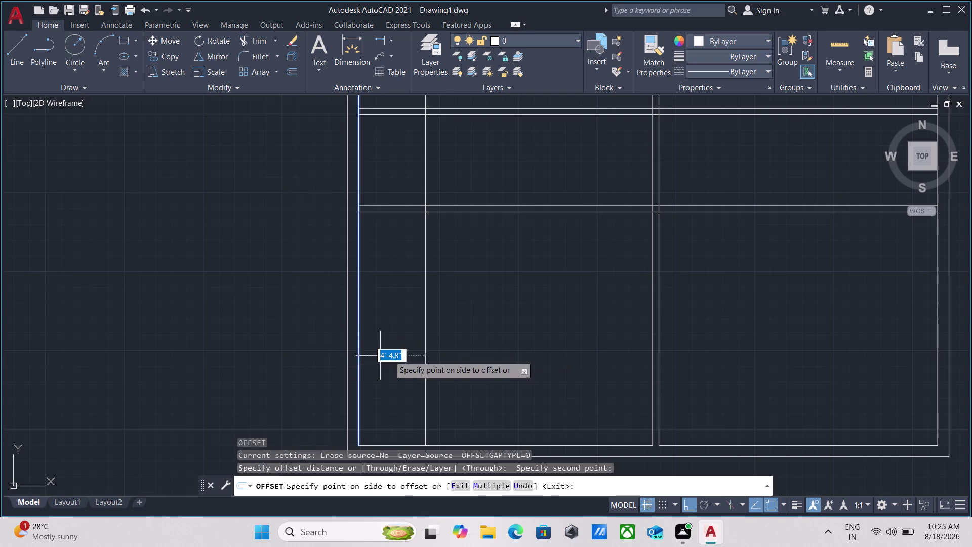
key(1)
key(0)
key(apostrophe)
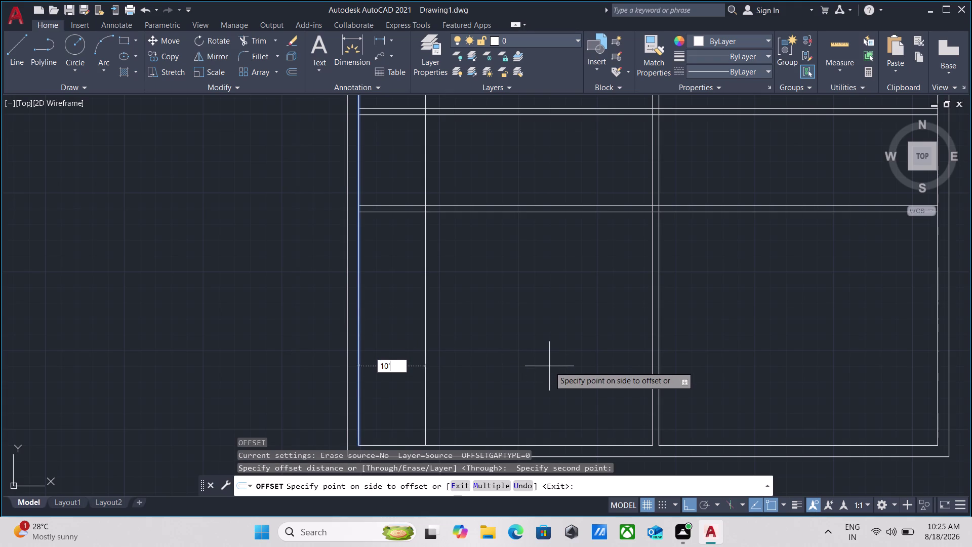
key(Return)
scroll(down, 3)
middle_drag(565, 344, 515, 362)
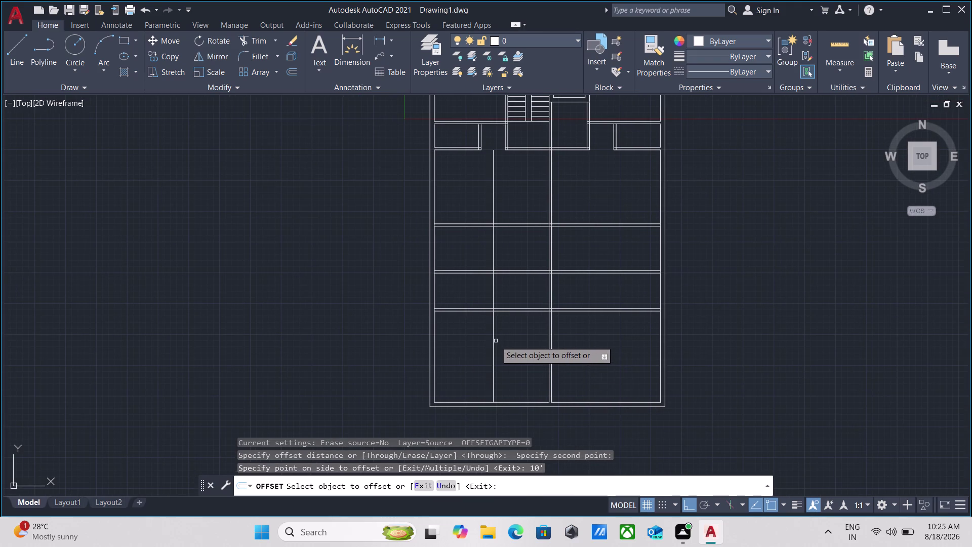
click(493, 346)
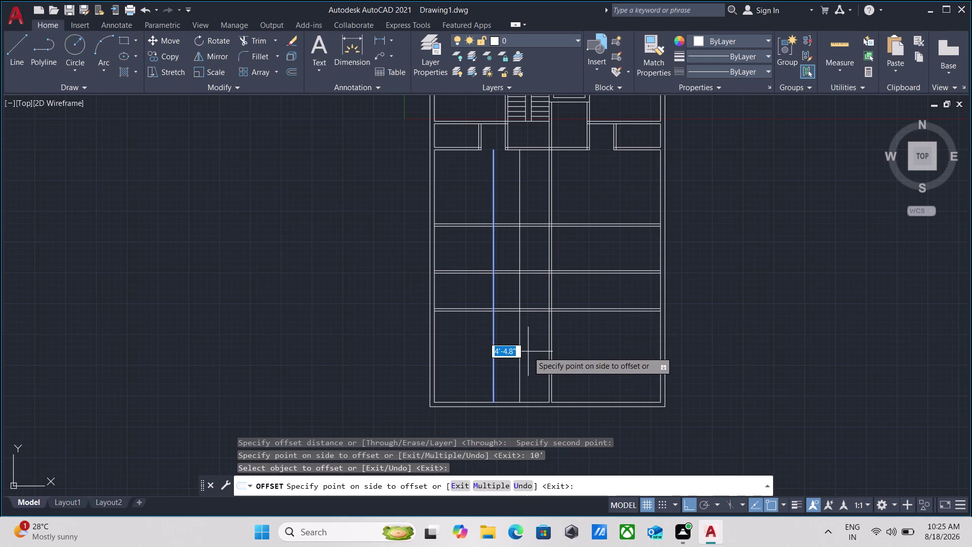
key(5)
key(Return)
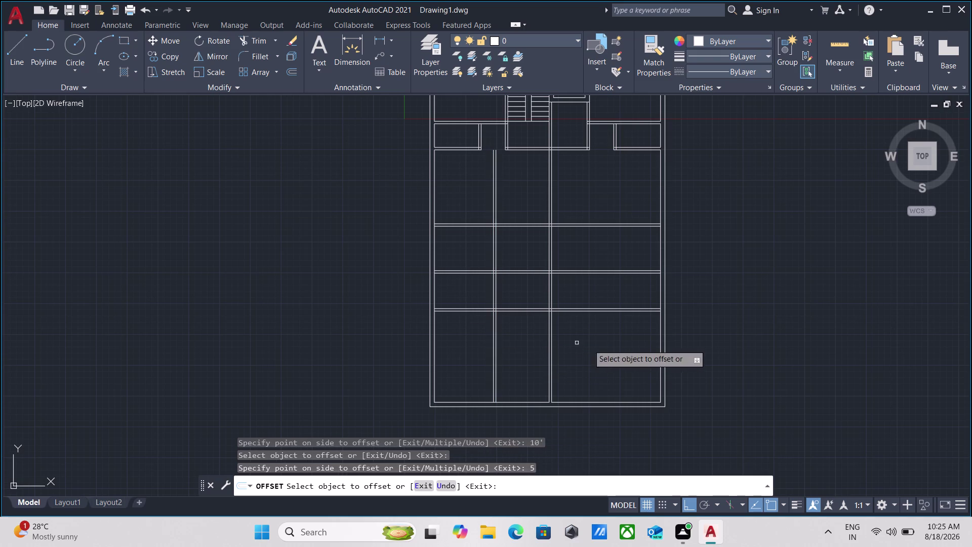
Offset the right inner wall line by 10', then offset the new line by 5.
click(661, 350)
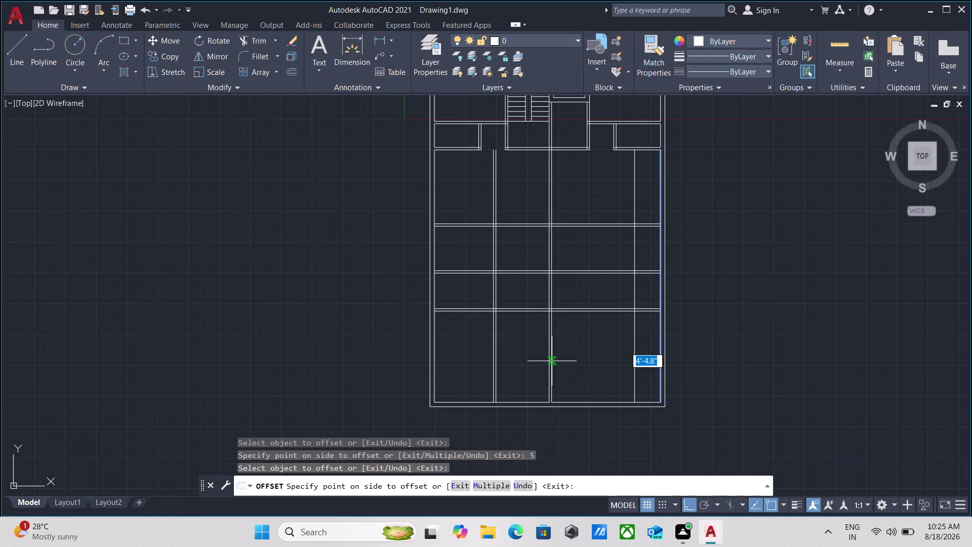
text(10)
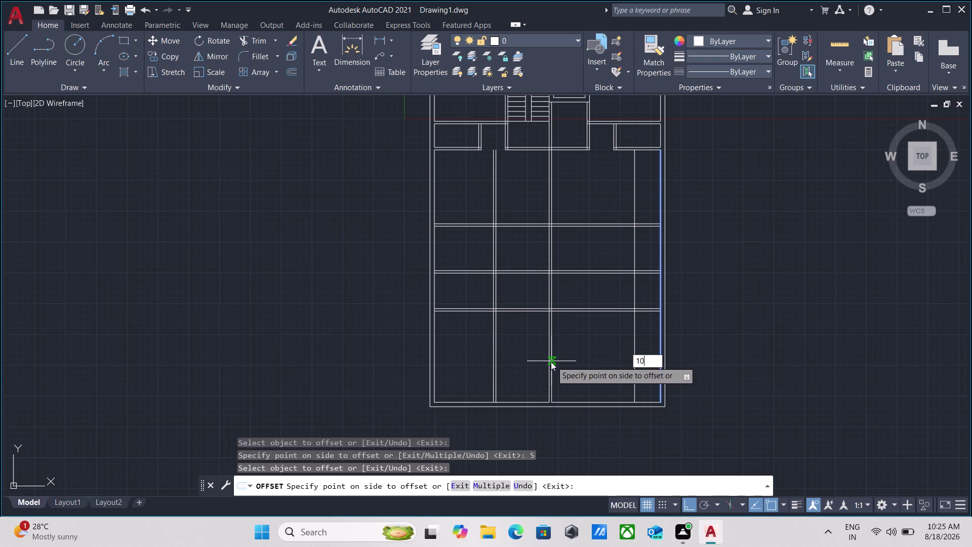
key(apostrophe)
key(Return)
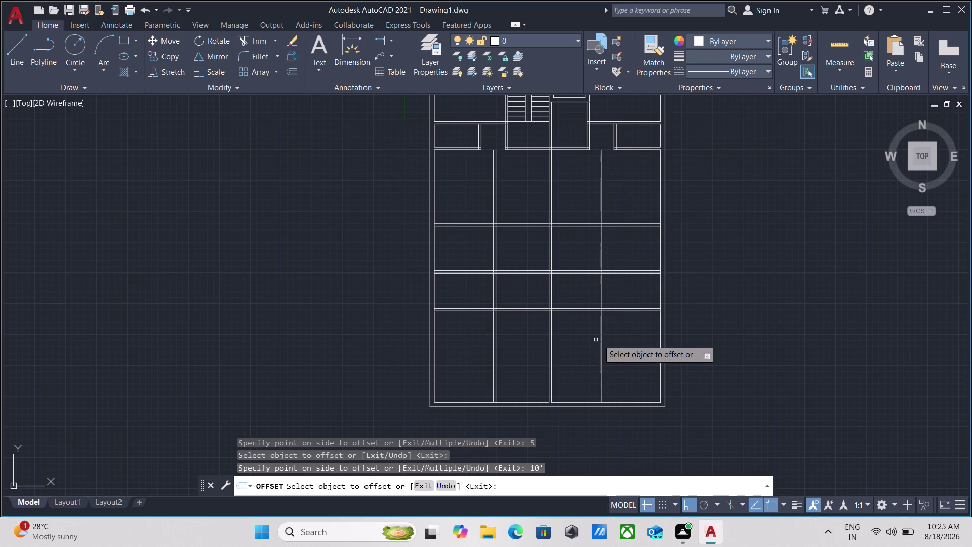
click(601, 338)
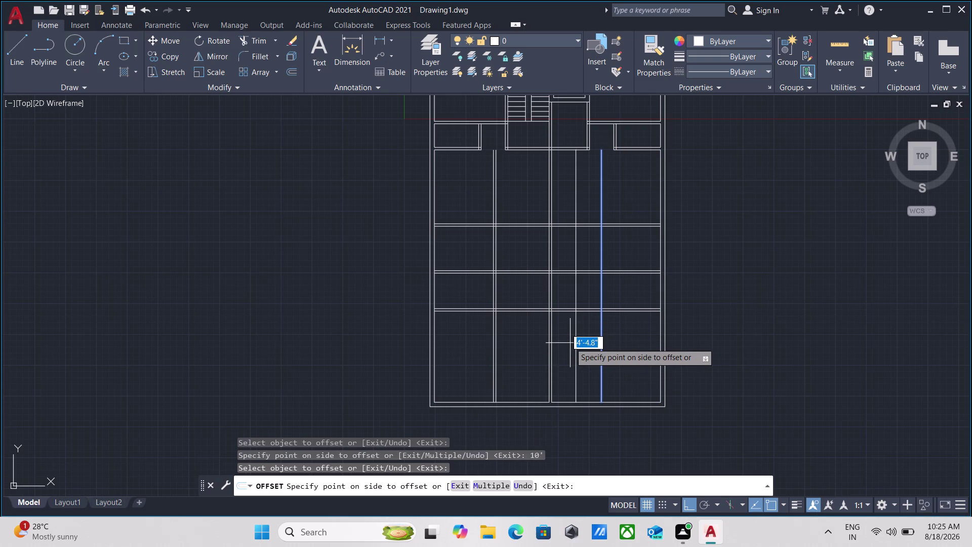
key(5)
key(Return)
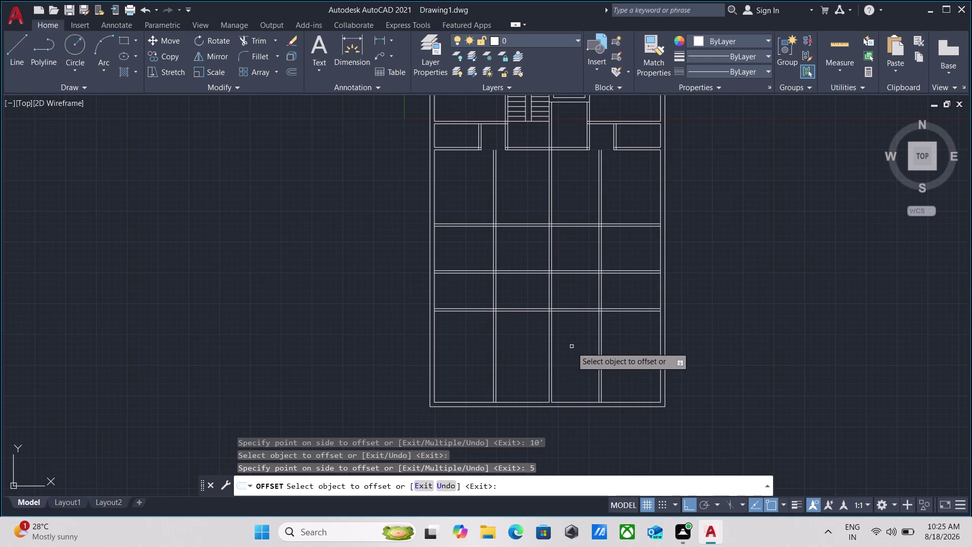